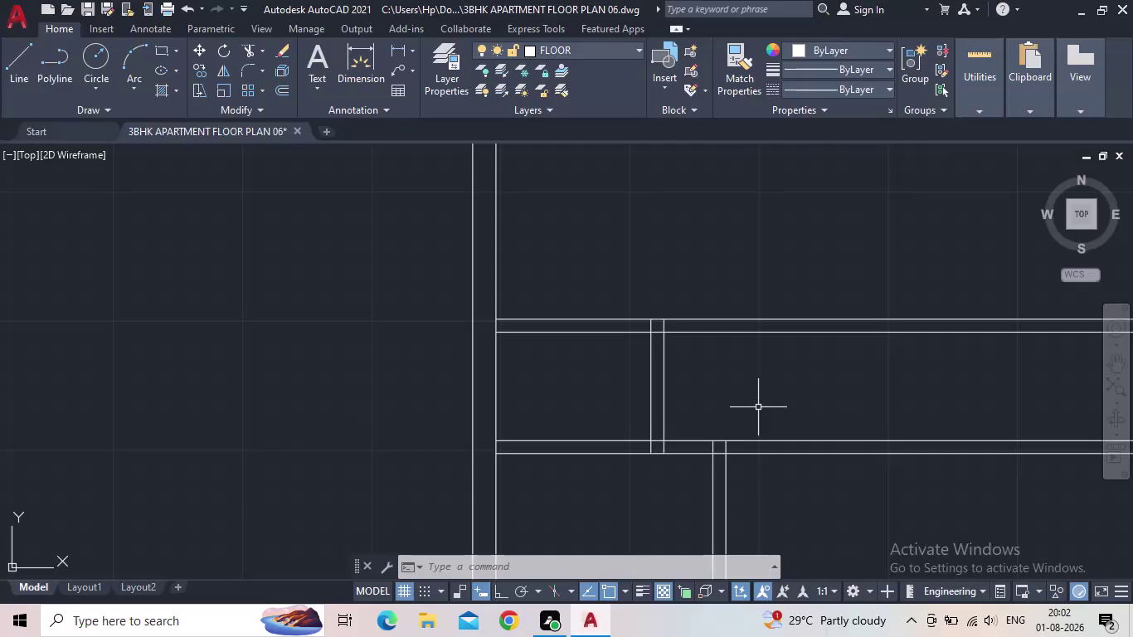
Pan to the left outer wall and start an offset with an 11-foot distance.
scroll(down, 3)
middle_drag(605, 380, 556, 379)
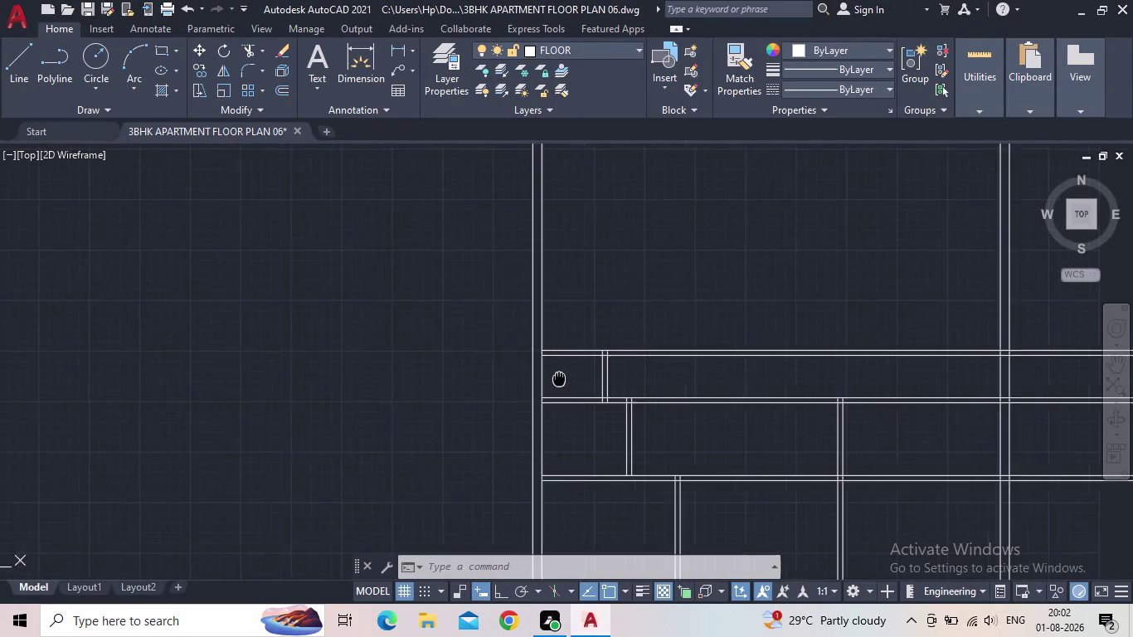
middle_drag(555, 379, 485, 358)
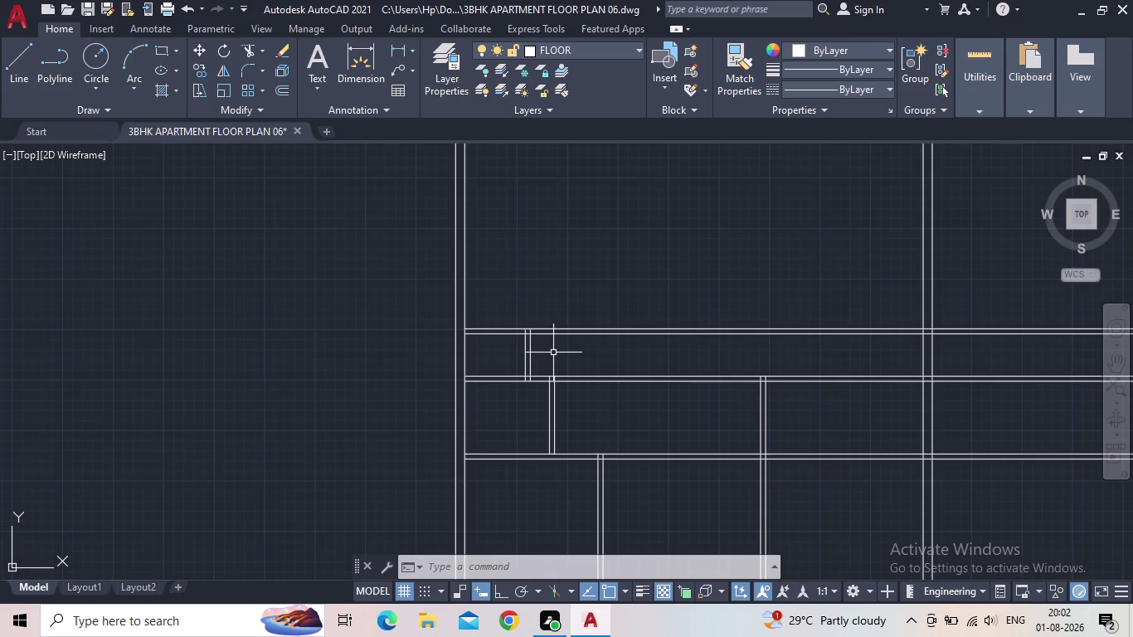
middle_drag(530, 343, 542, 386)
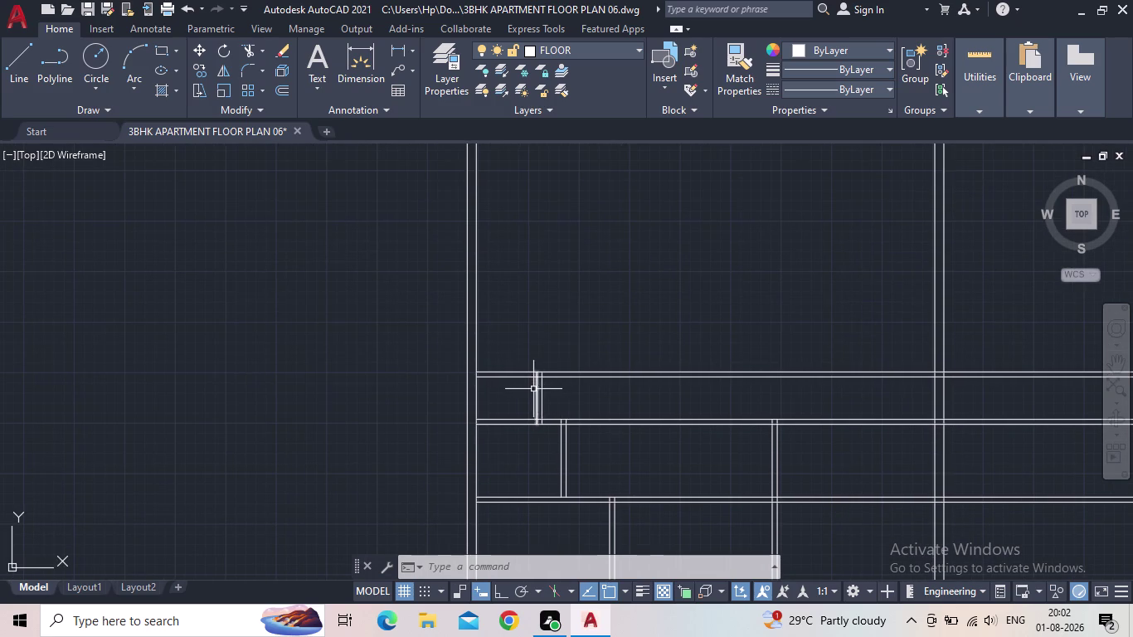
middle_drag(581, 393, 594, 371)
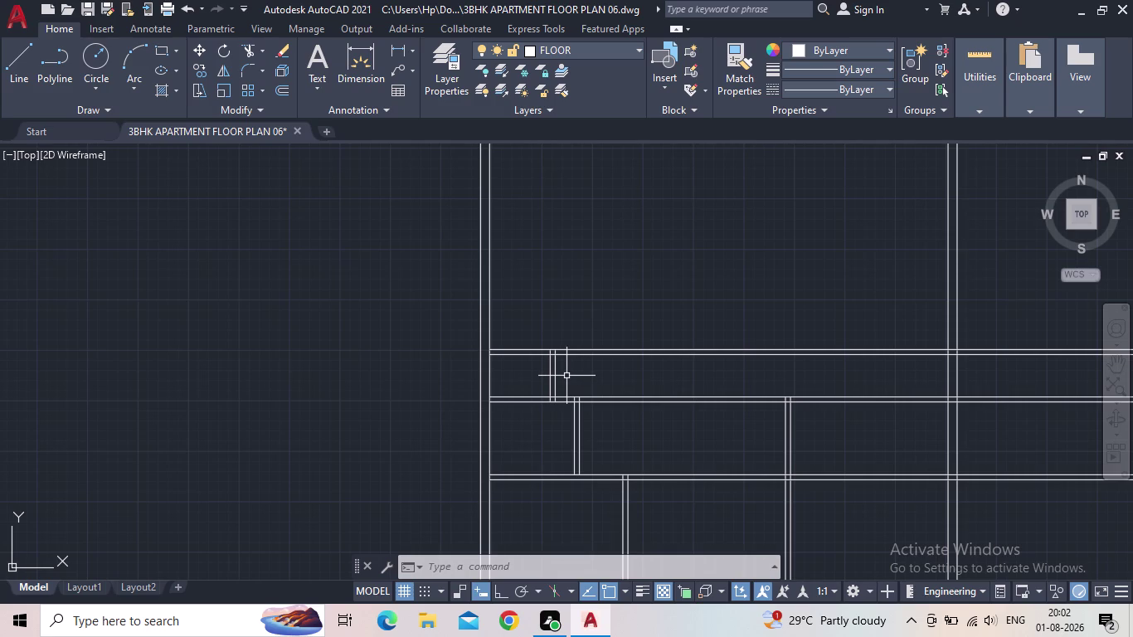
scroll(down, 3)
middle_drag(603, 380, 577, 361)
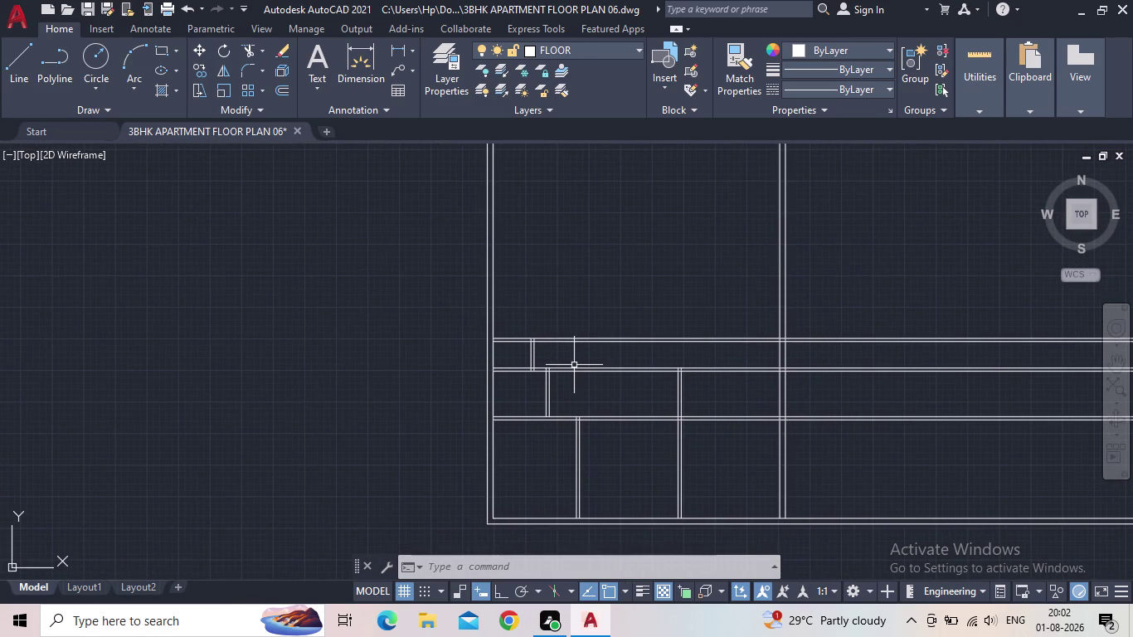
middle_drag(580, 383, 580, 474)
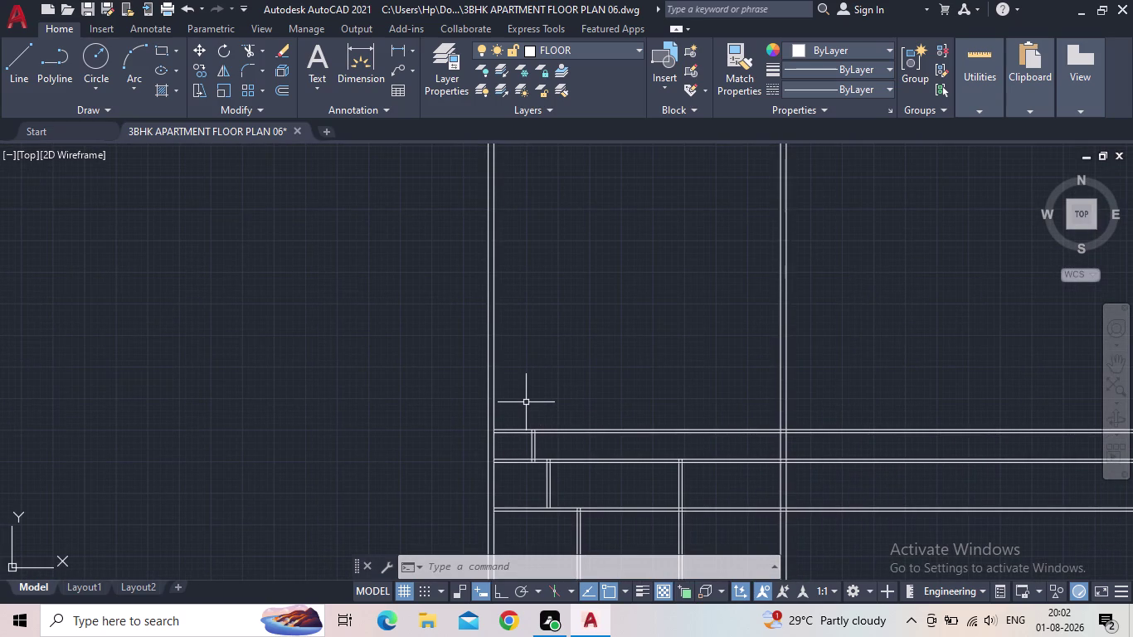
key(o)
key(Return)
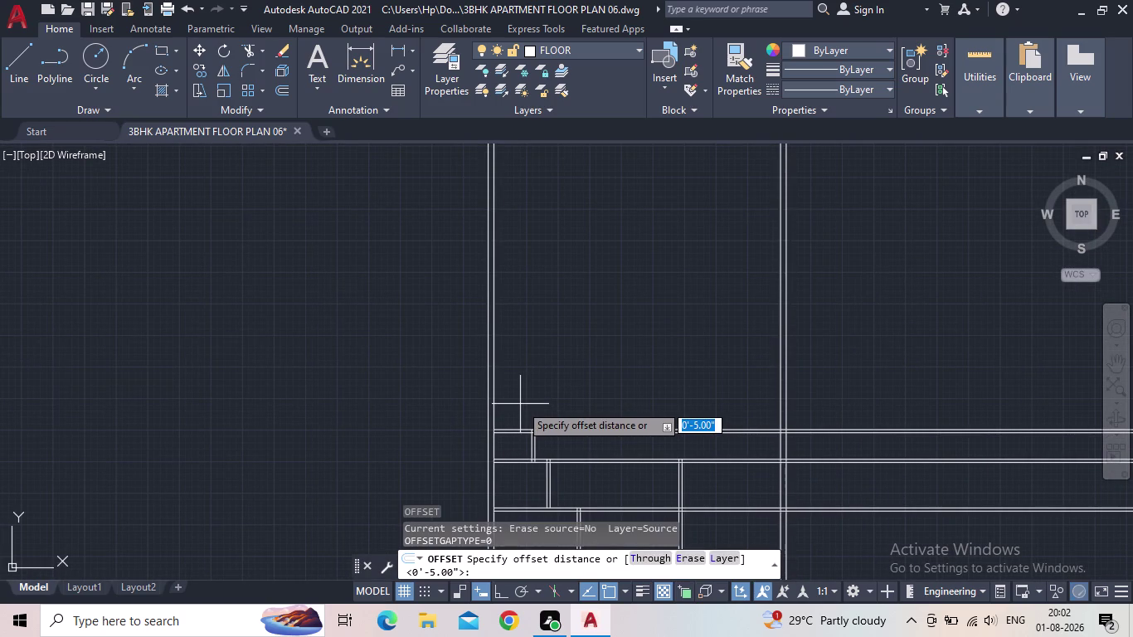
middle_drag(526, 365, 533, 384)
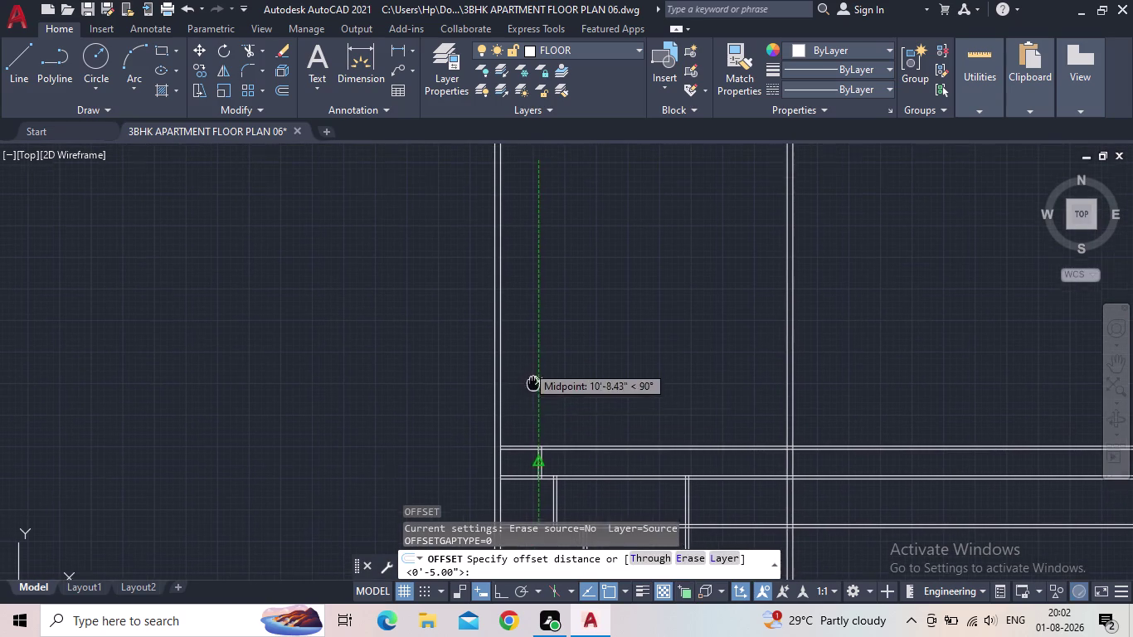
middle_drag(533, 384, 533, 385)
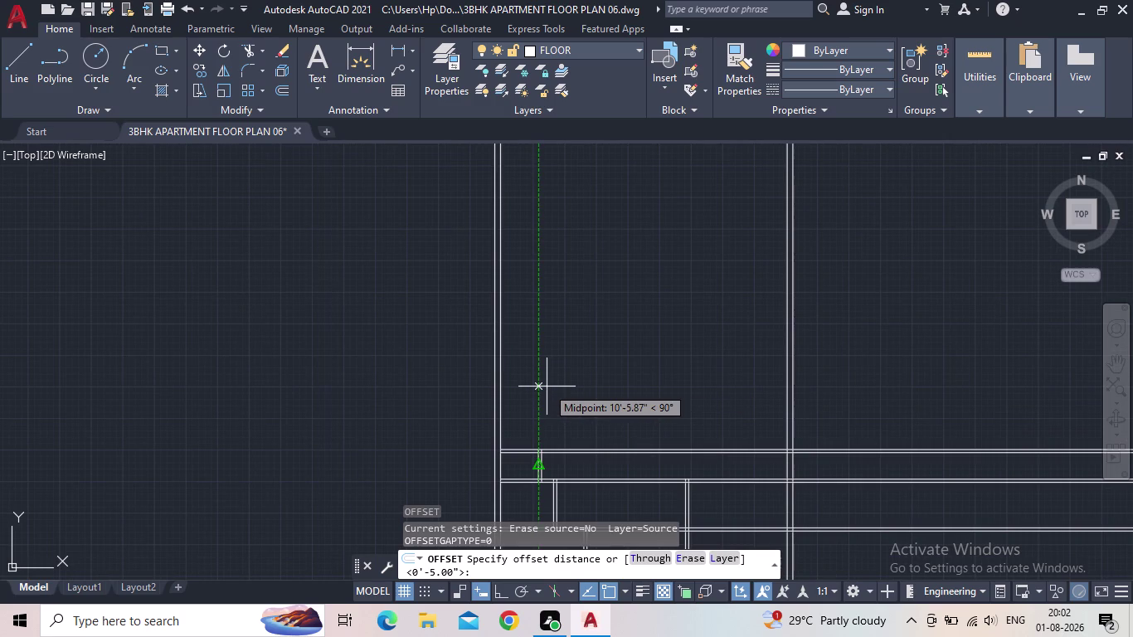
text(11)
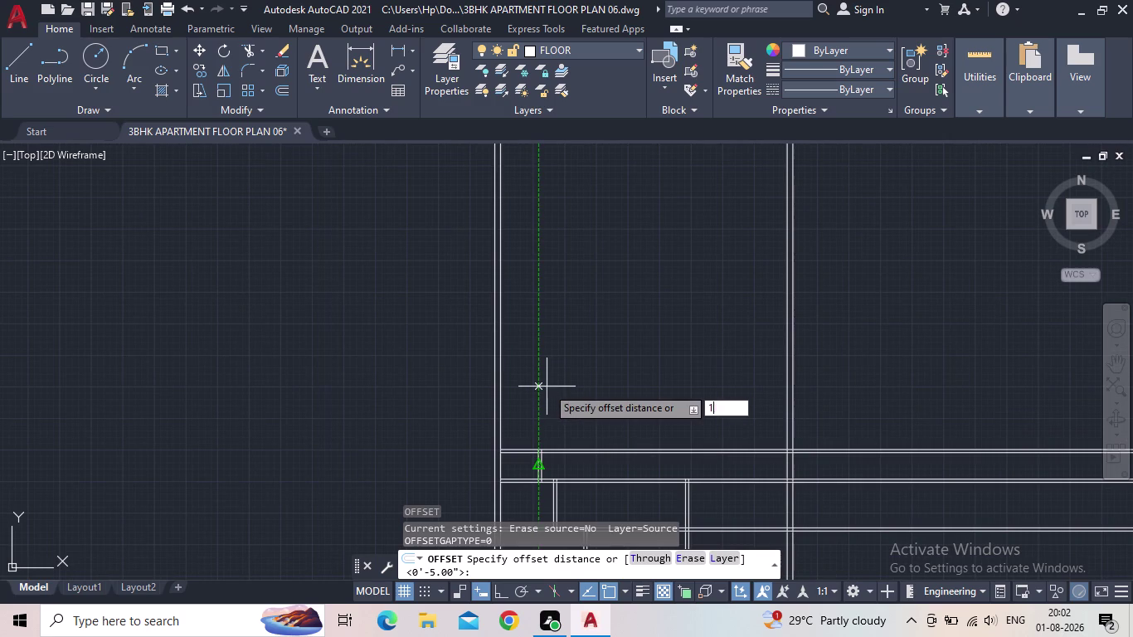
key(apostrophe)
key(Return)
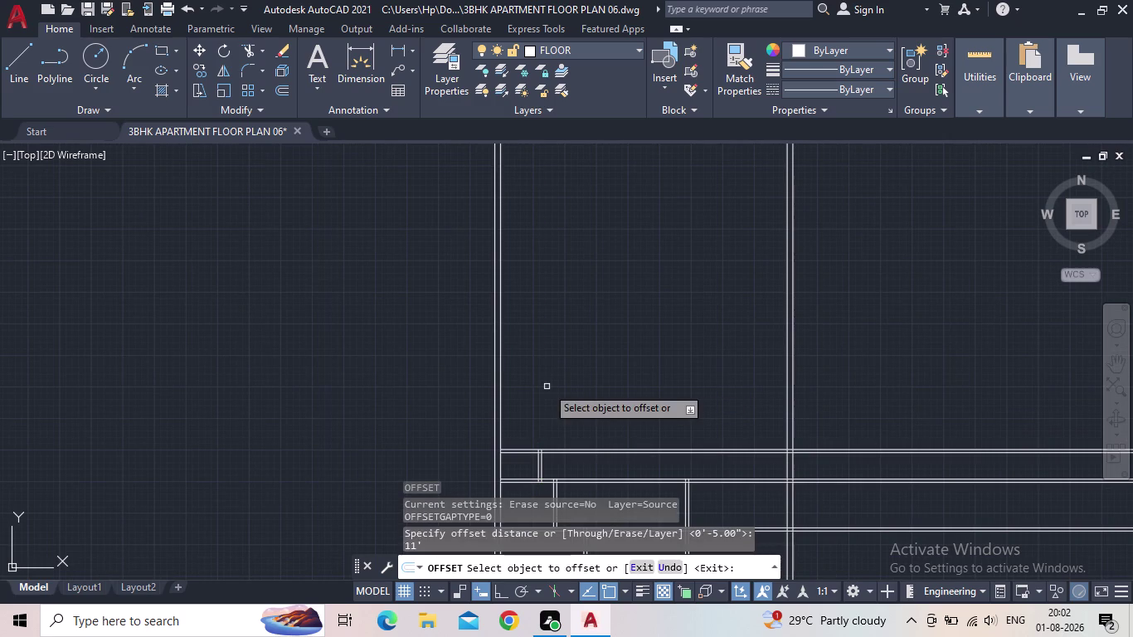
Place an 11-foot offset copy of the left outer wall line on its right side.
scroll(up, 3)
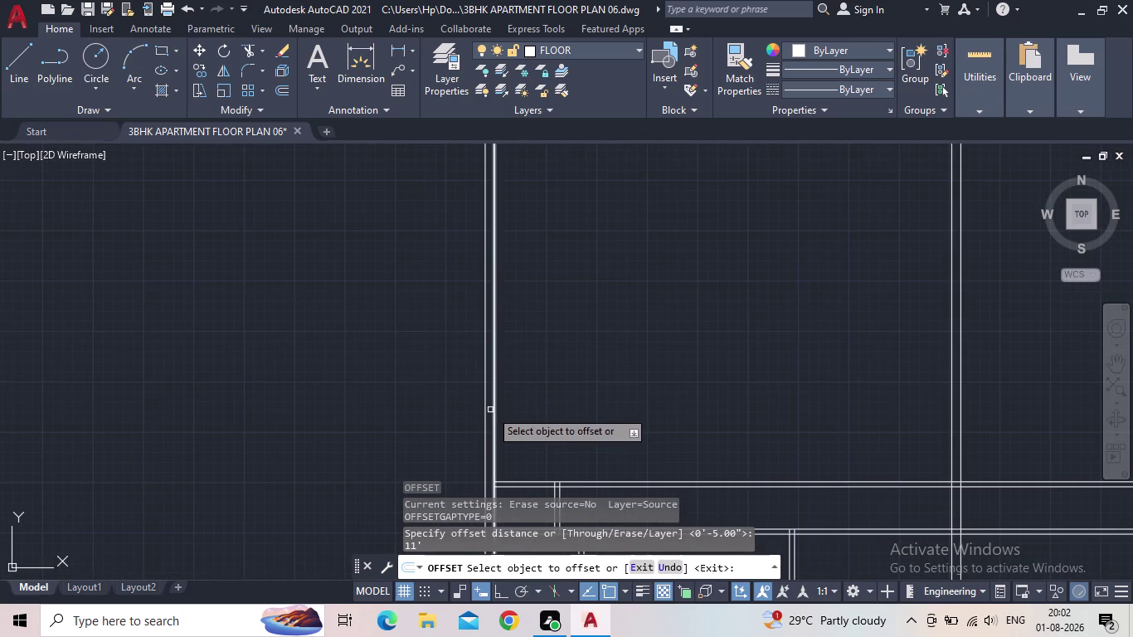
click(495, 410)
middle_drag(746, 328, 754, 276)
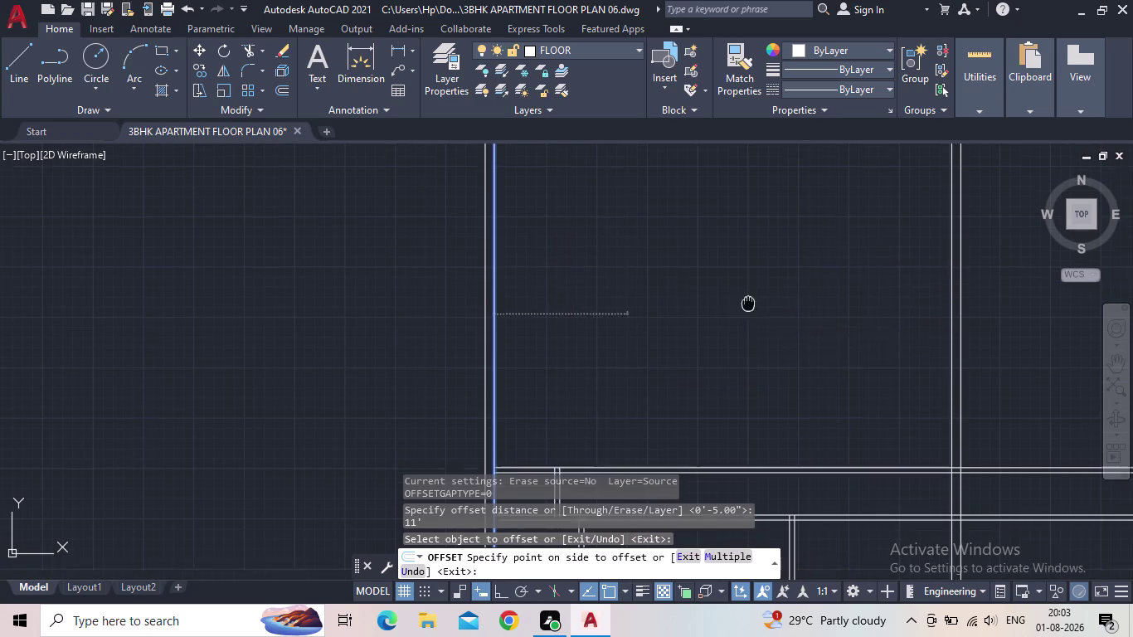
middle_drag(754, 276, 766, 214)
click(721, 277)
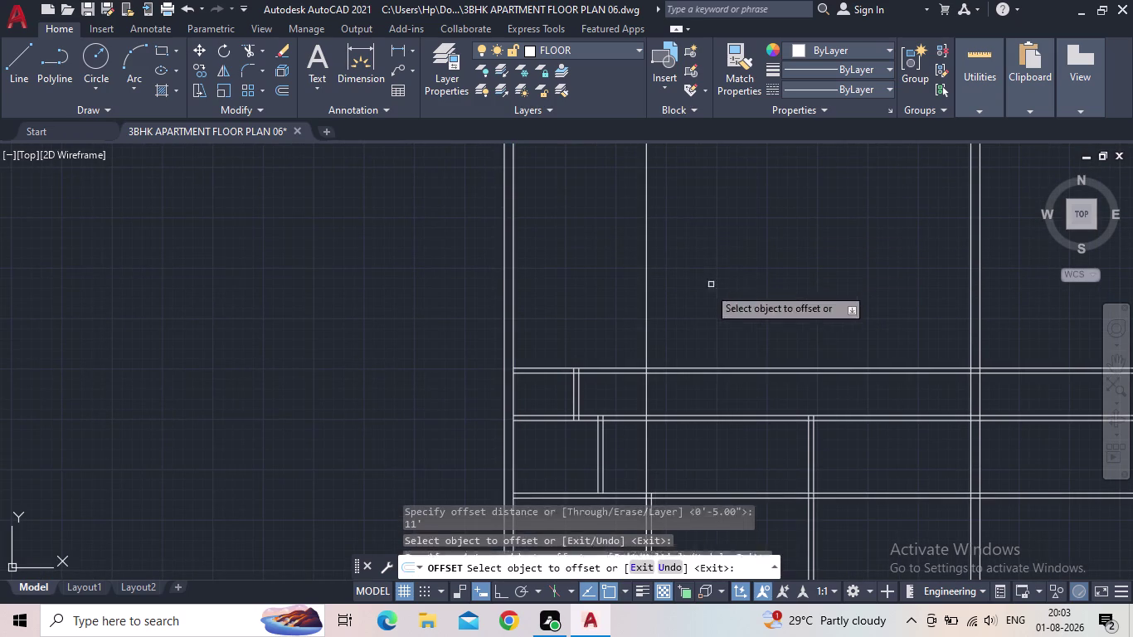
key(Escape)
middle_drag(633, 433, 639, 358)
scroll(up, 3)
key(e)
key(x)
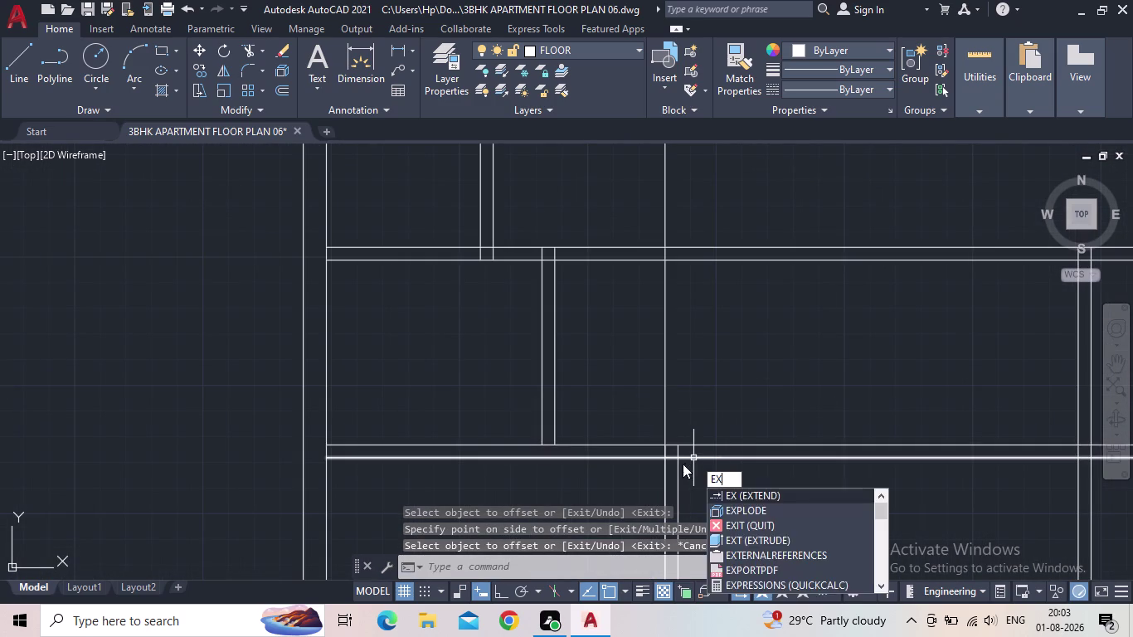
Extend the new partition line up to the wall above it.
key(Return)
click(680, 465)
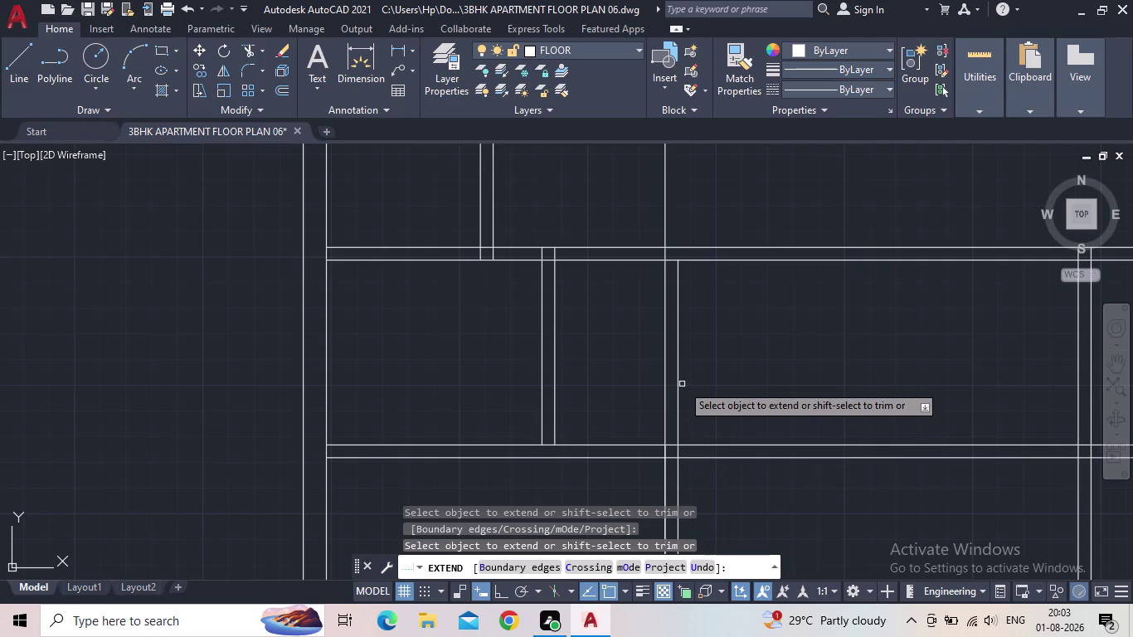
click(678, 379)
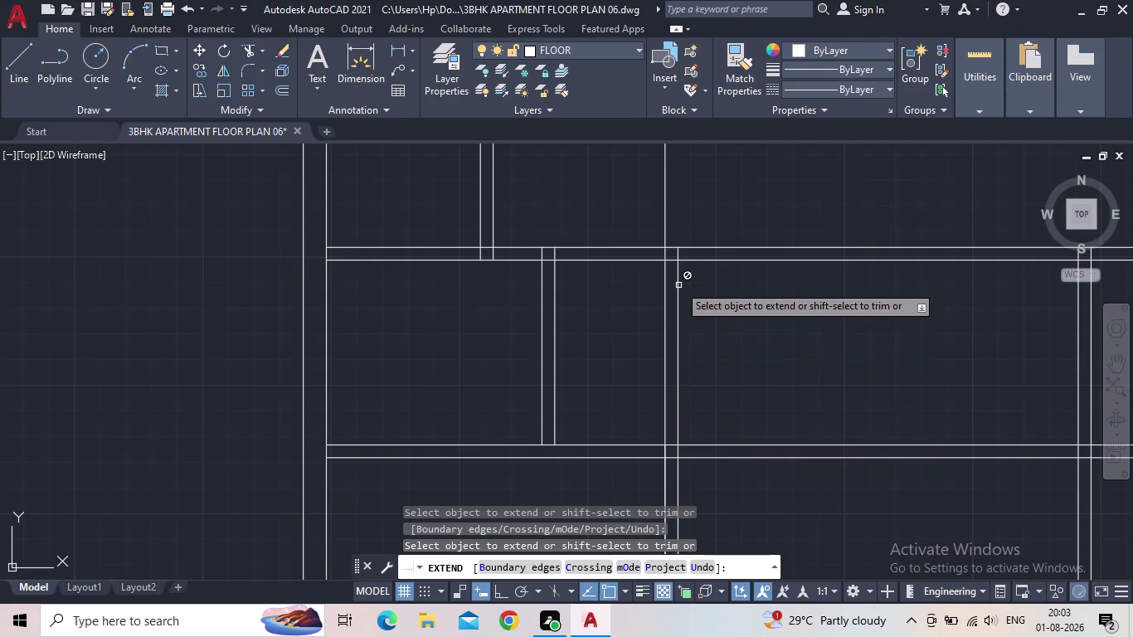
key(Escape)
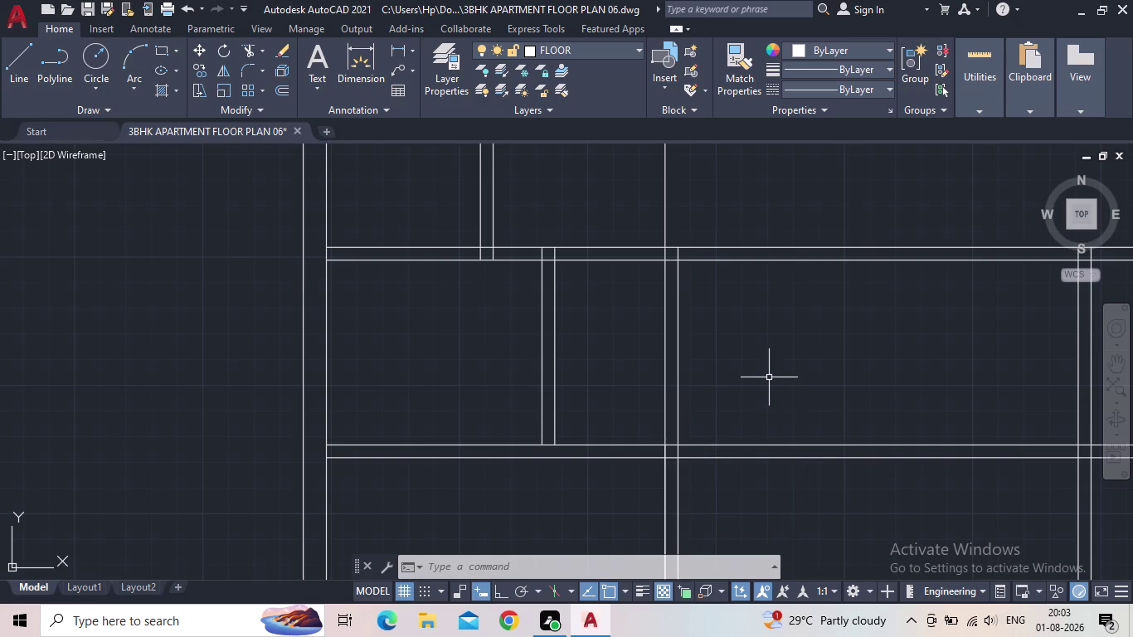
Rerun EX and fence-select the lower wall lines to extend them.
middle_drag(770, 386, 725, 507)
key(Escape)
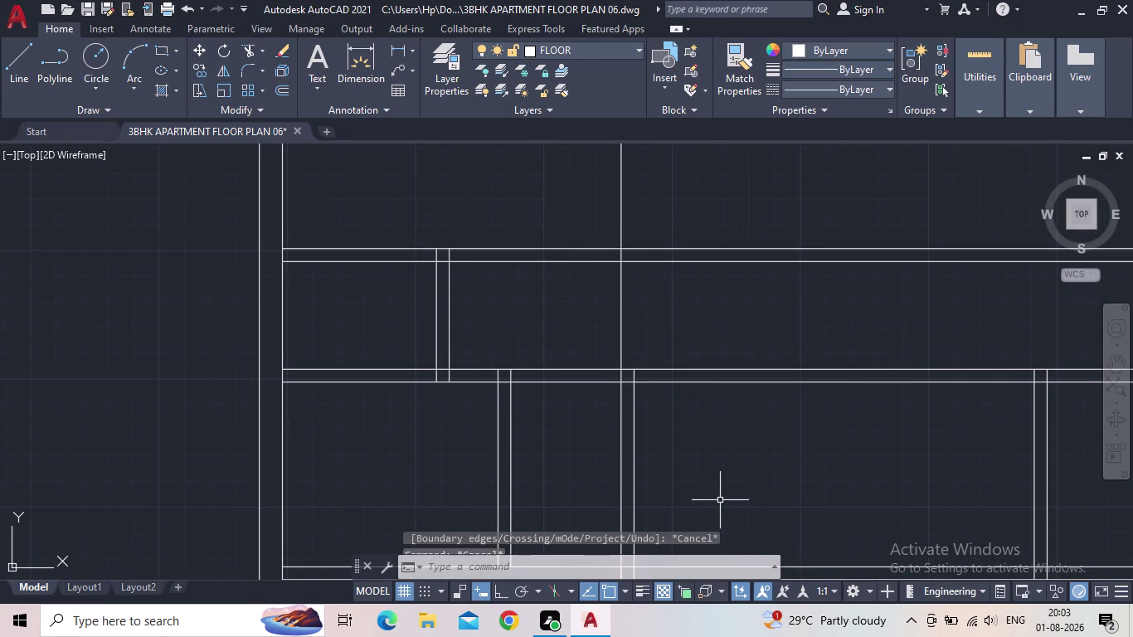
text(EX)
key(Return)
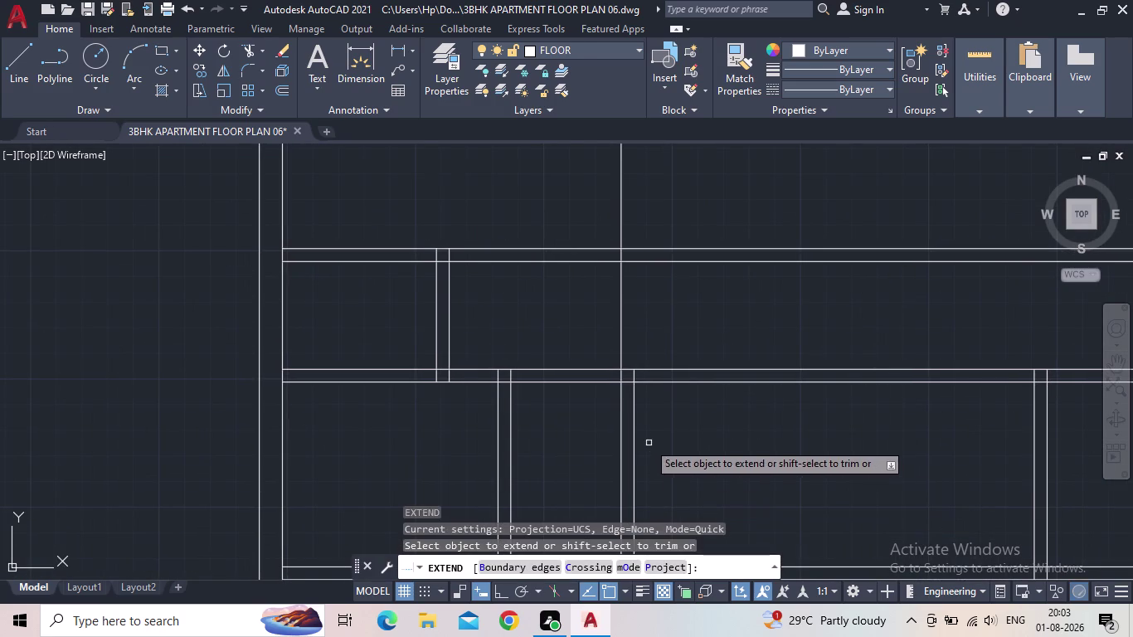
click(638, 403)
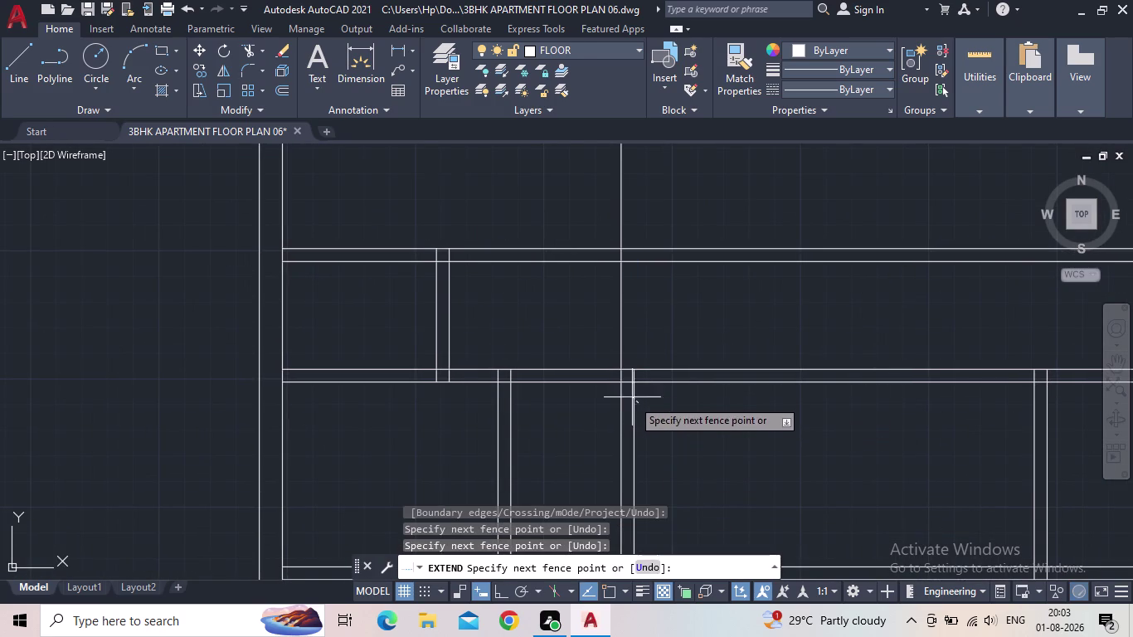
click(632, 405)
click(635, 329)
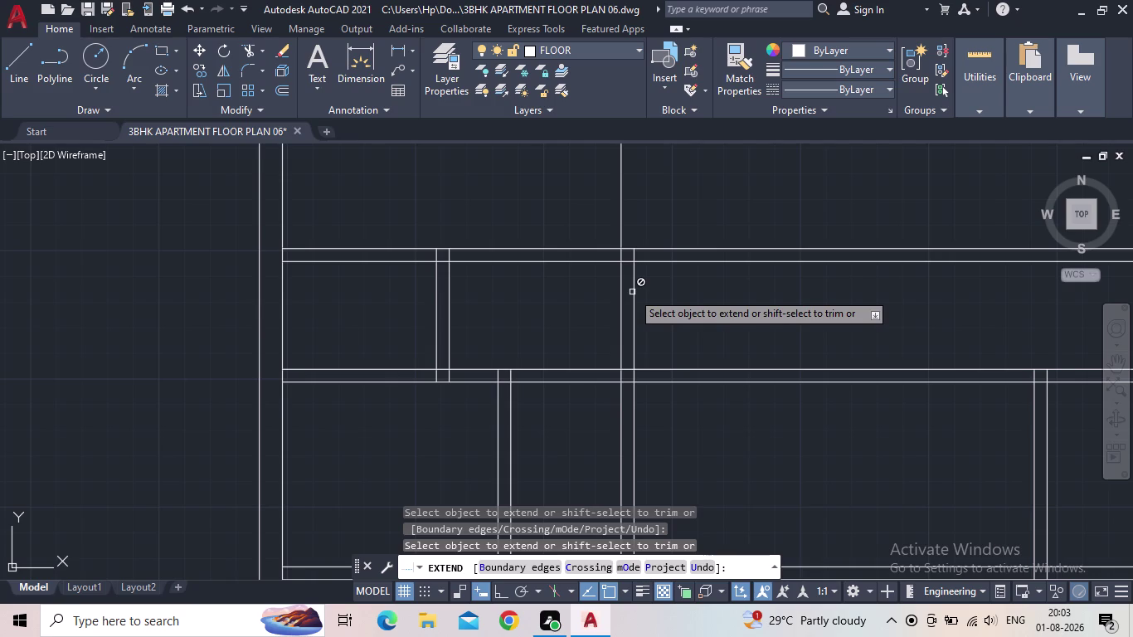
scroll(down, 3)
middle_drag(683, 312, 675, 333)
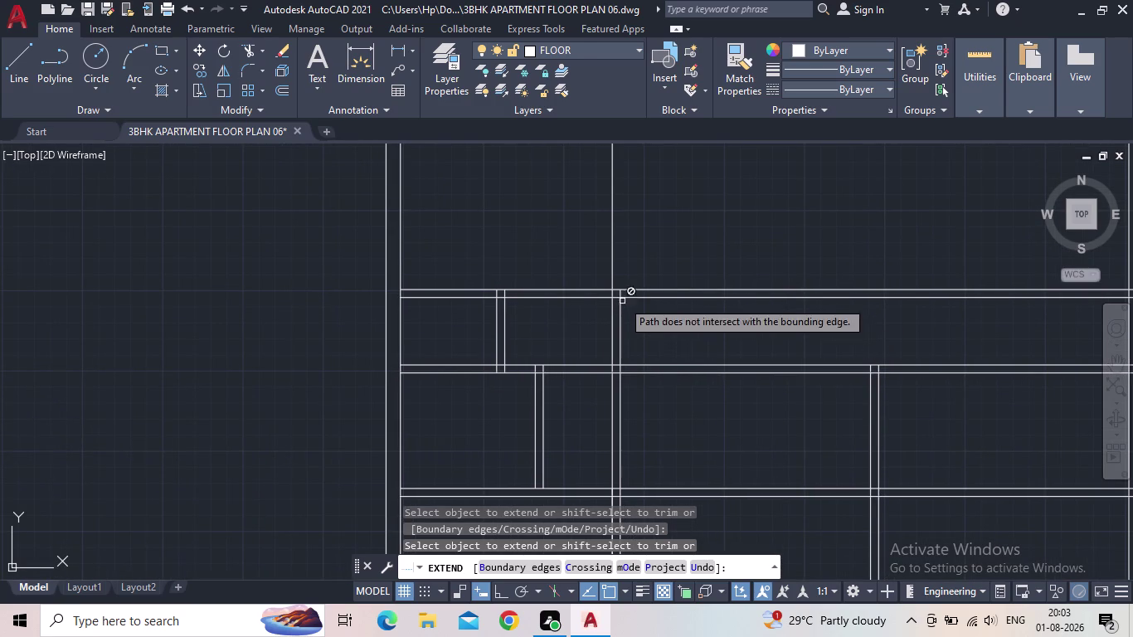
scroll(up, 3)
scroll(up, 3)
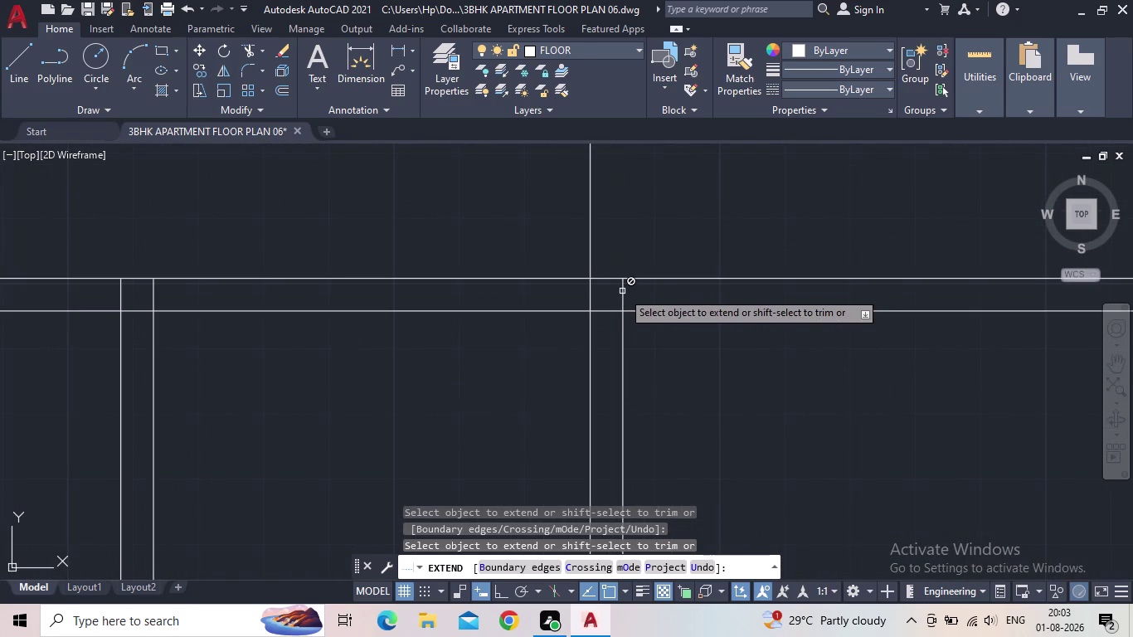
key(Escape)
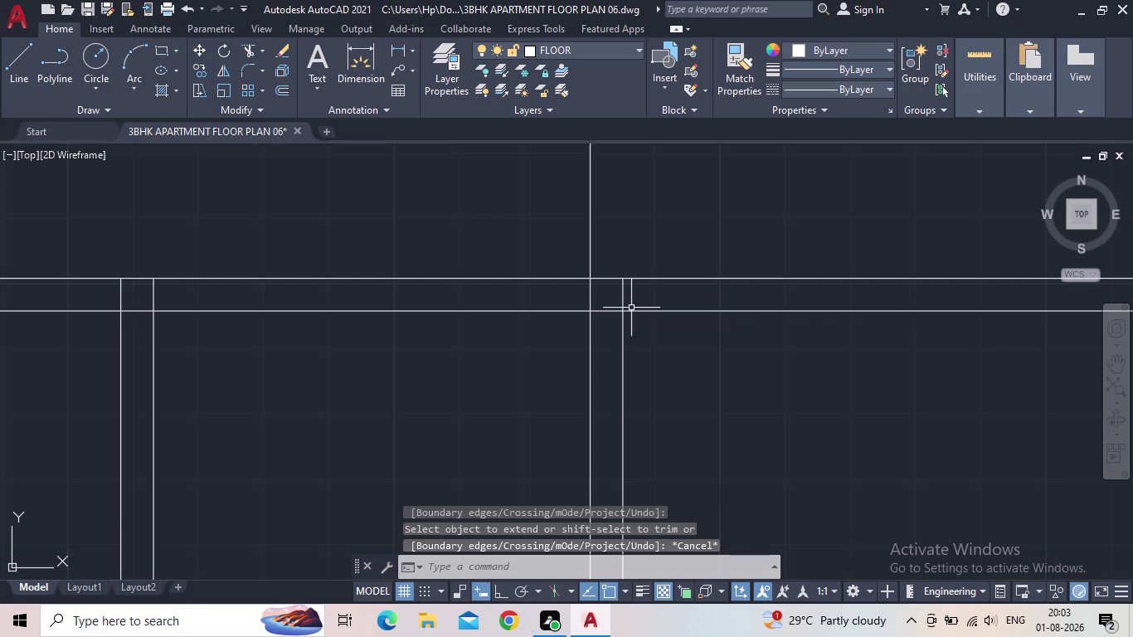
Try one more fence extend on the upper wall lines, then cancel it.
key(space)
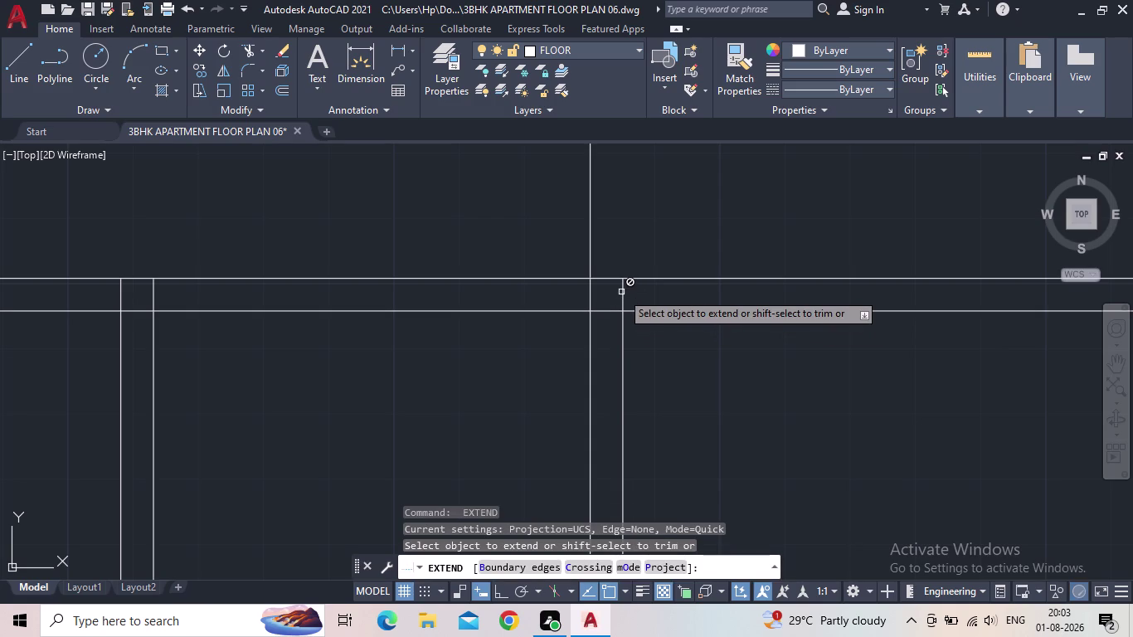
click(622, 292)
click(626, 289)
key(Escape)
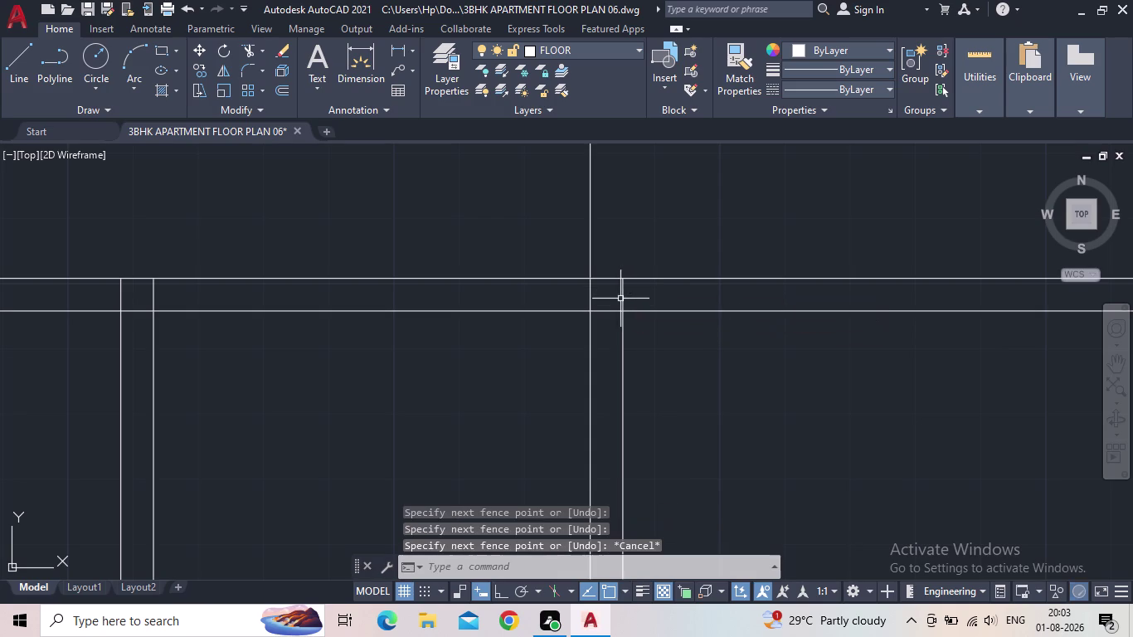
key(l)
key(Return)
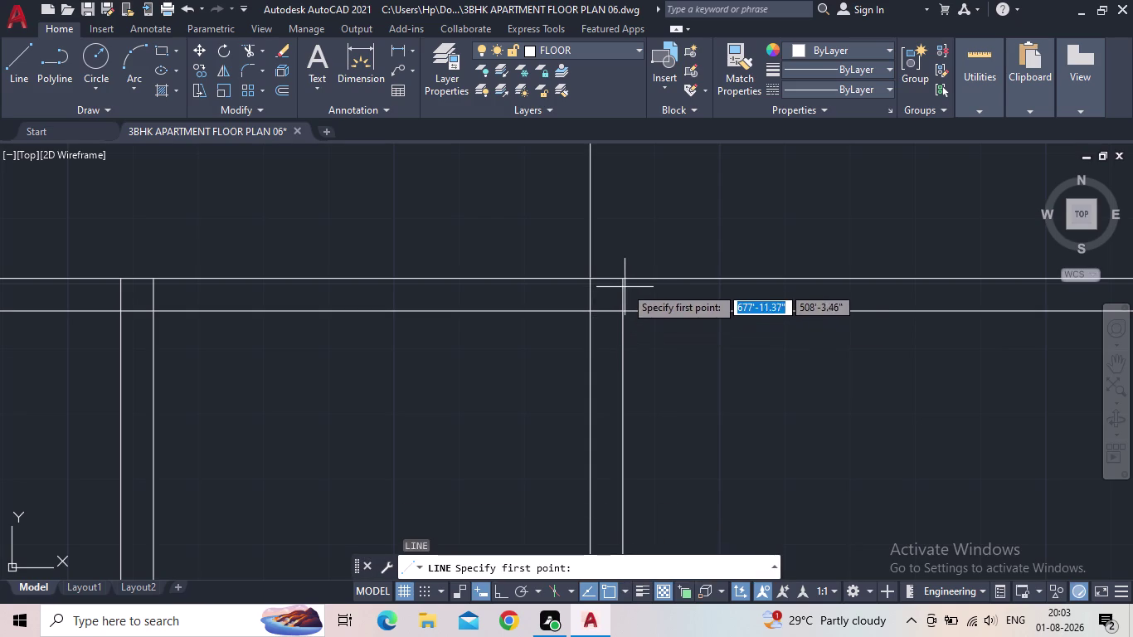
Begin a trial line with Ortho turned on, then cancel it.
click(626, 281)
middle_drag(617, 198, 619, 435)
scroll(down, 3)
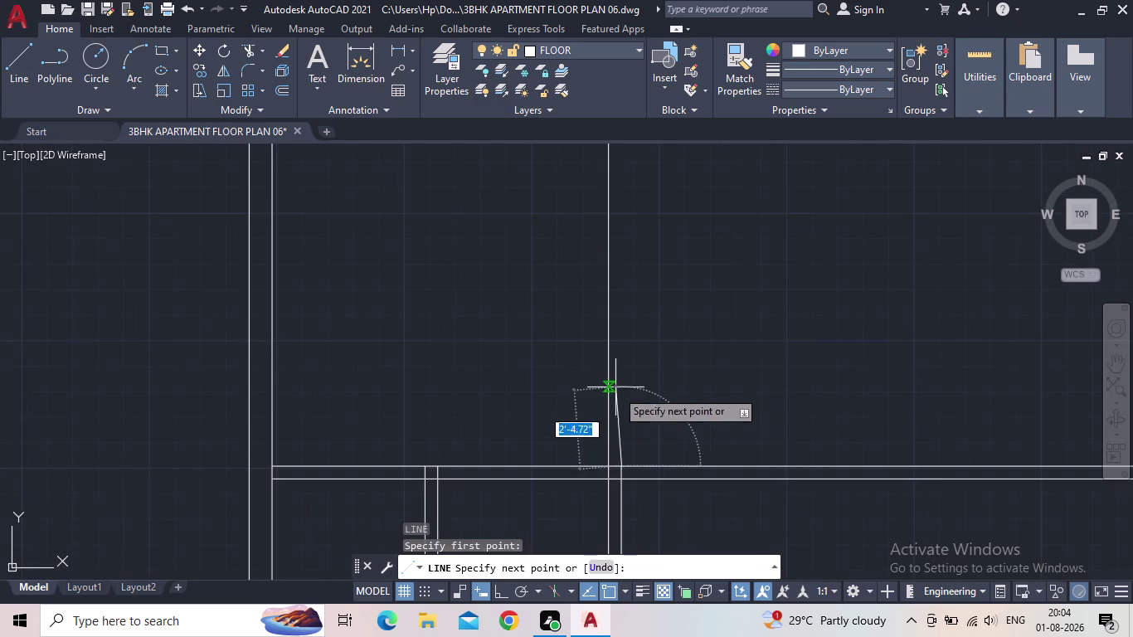
middle_drag(606, 206, 650, 348)
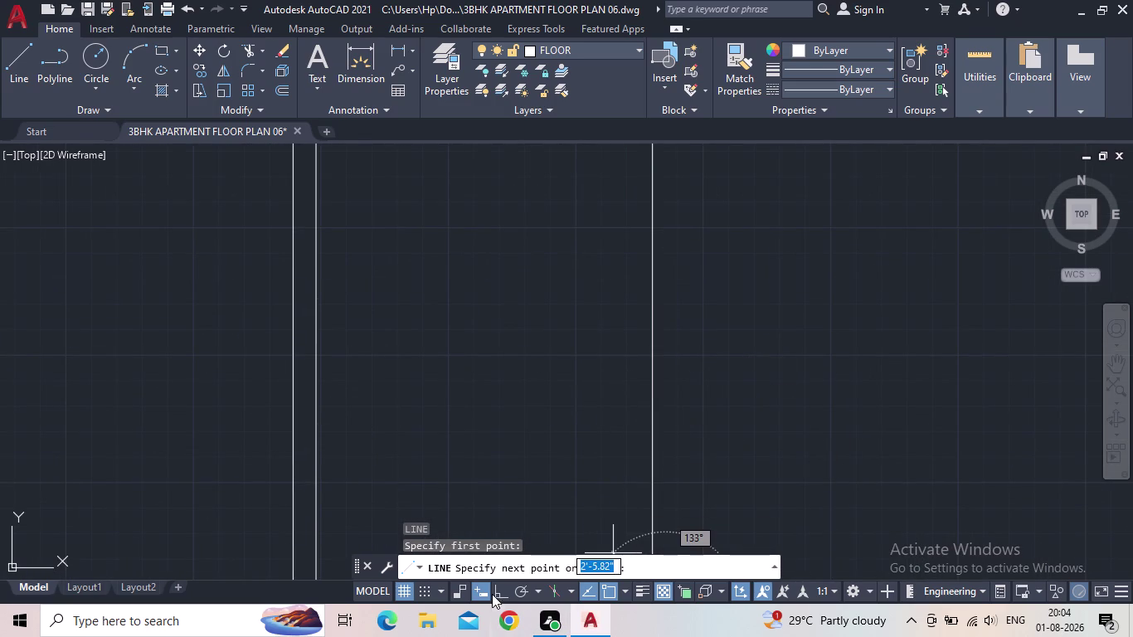
click(498, 585)
middle_drag(695, 285, 678, 363)
scroll(down, 3)
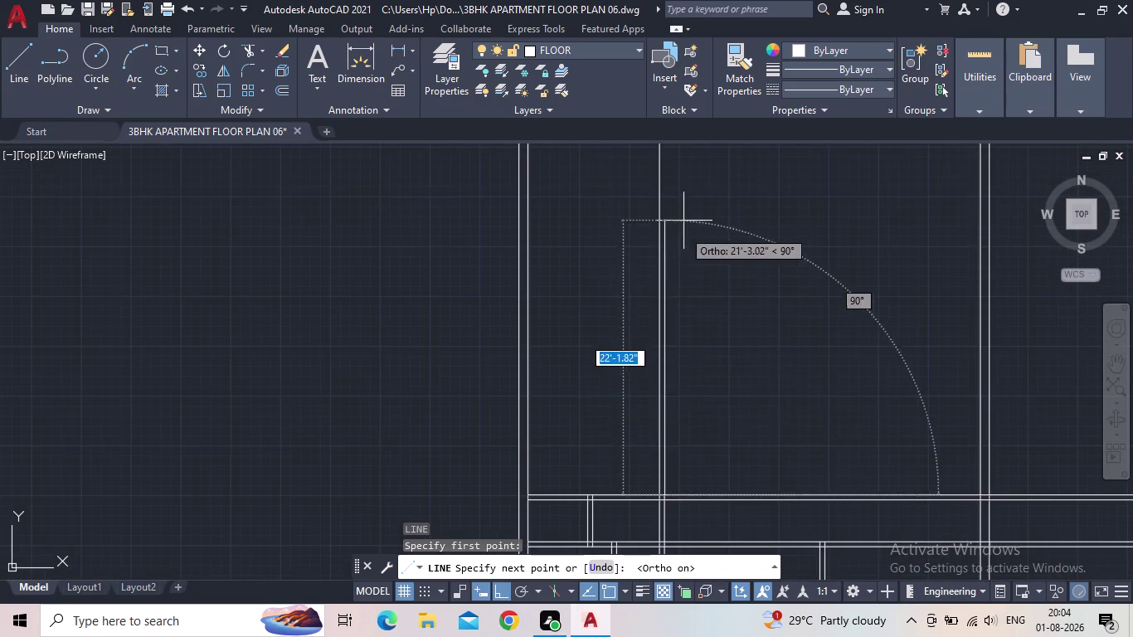
middle_drag(684, 211, 677, 258)
click(668, 184)
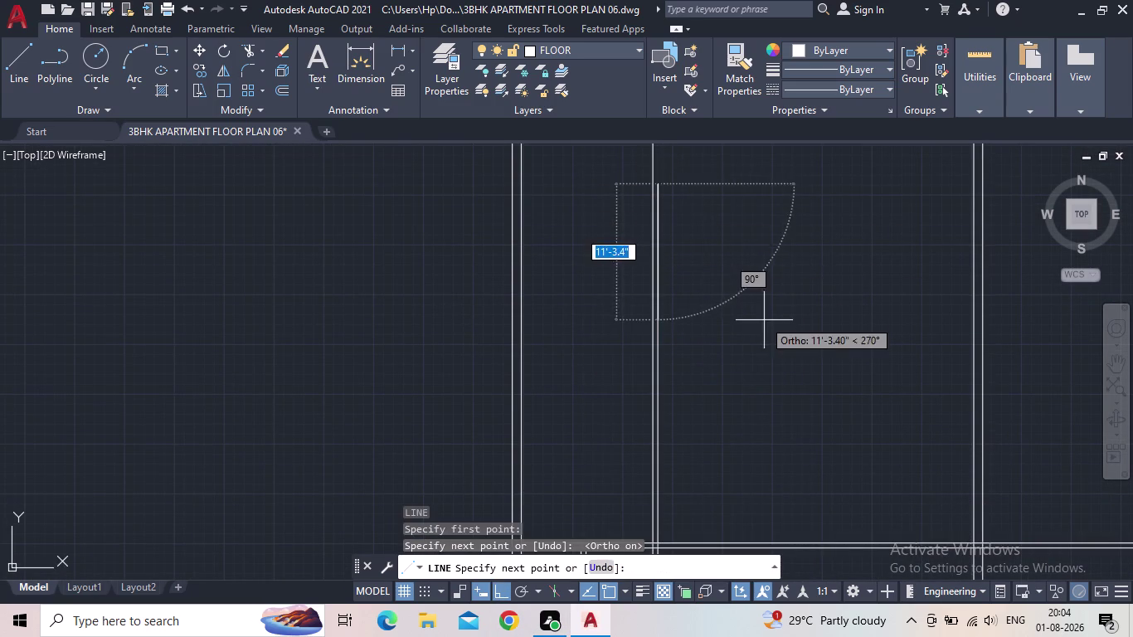
key(Escape)
Bring the lower room partitions into view and start a new offset.
middle_drag(703, 347, 766, 227)
scroll(down, 3)
scroll(up, 3)
scroll(up, 3)
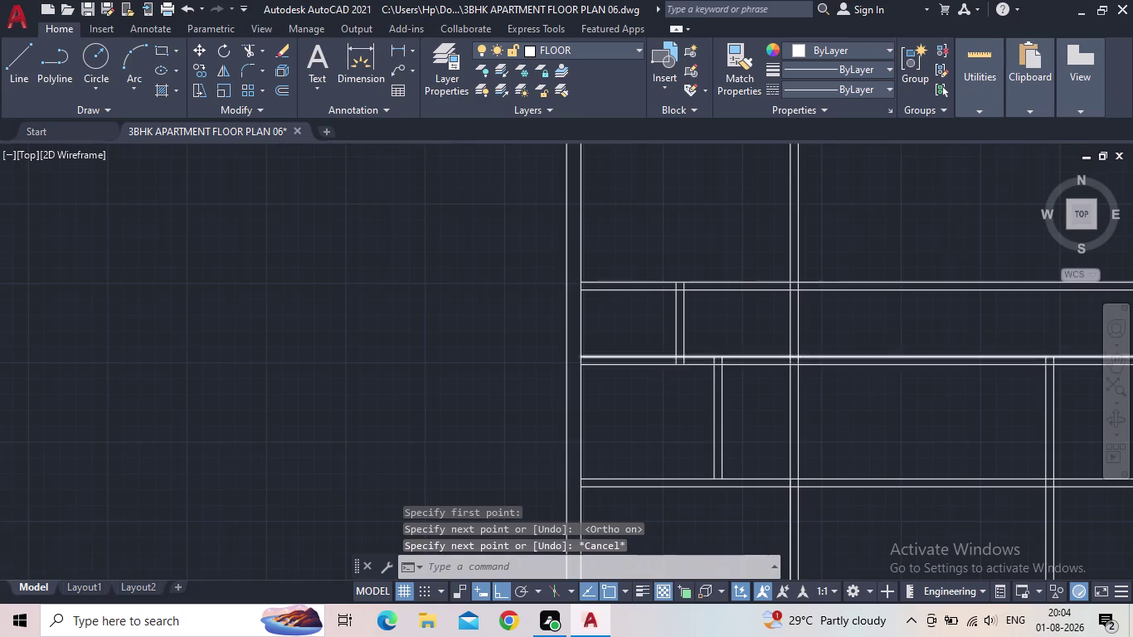
scroll(up, 3)
middle_drag(727, 329, 638, 393)
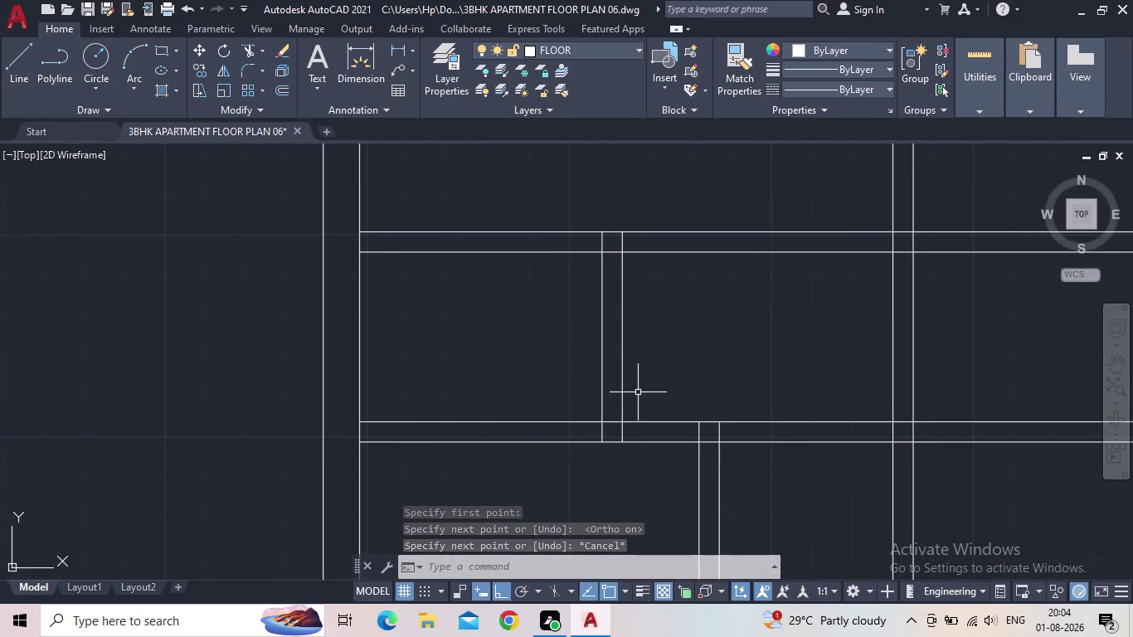
scroll(down, 3)
middle_drag(687, 369, 688, 439)
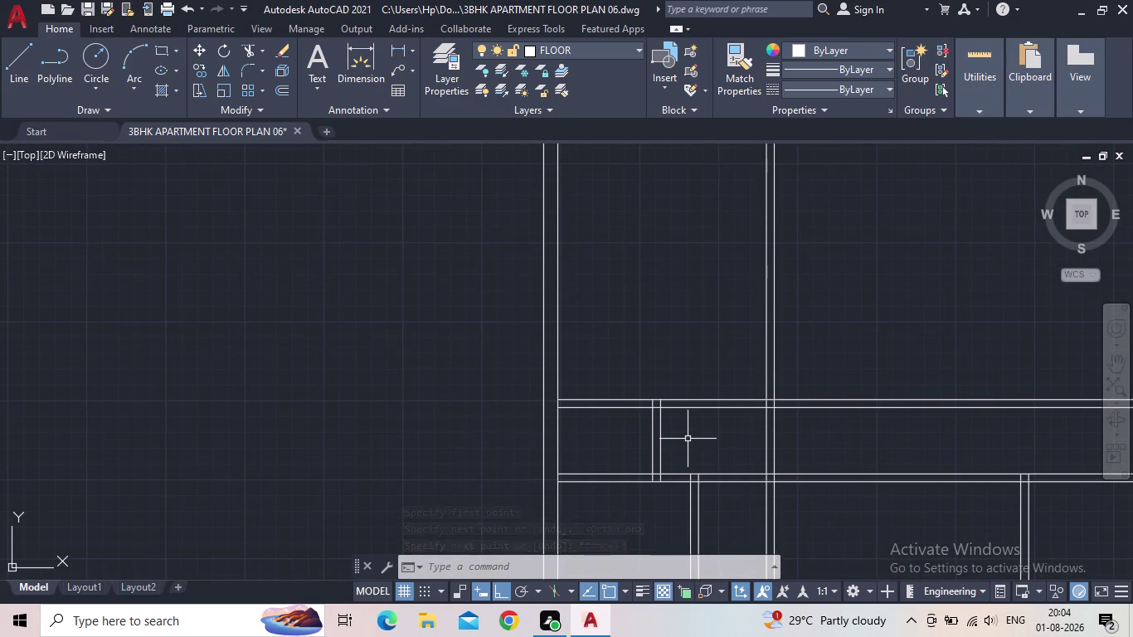
middle_click(699, 377)
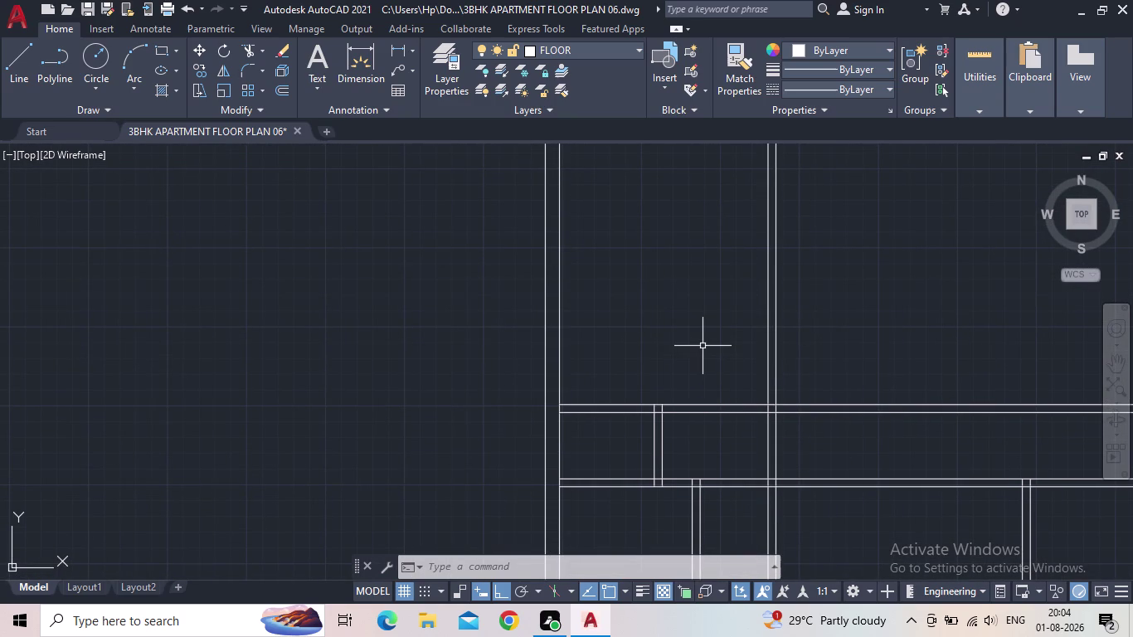
middle_drag(705, 359, 709, 368)
key(Escape)
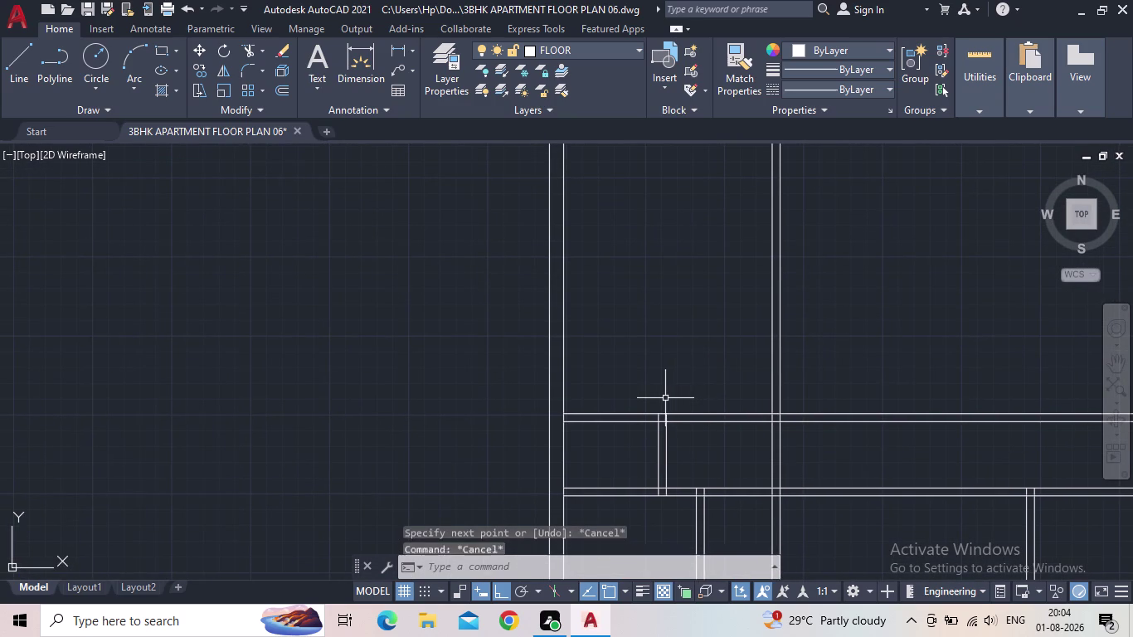
key(o)
key(Return)
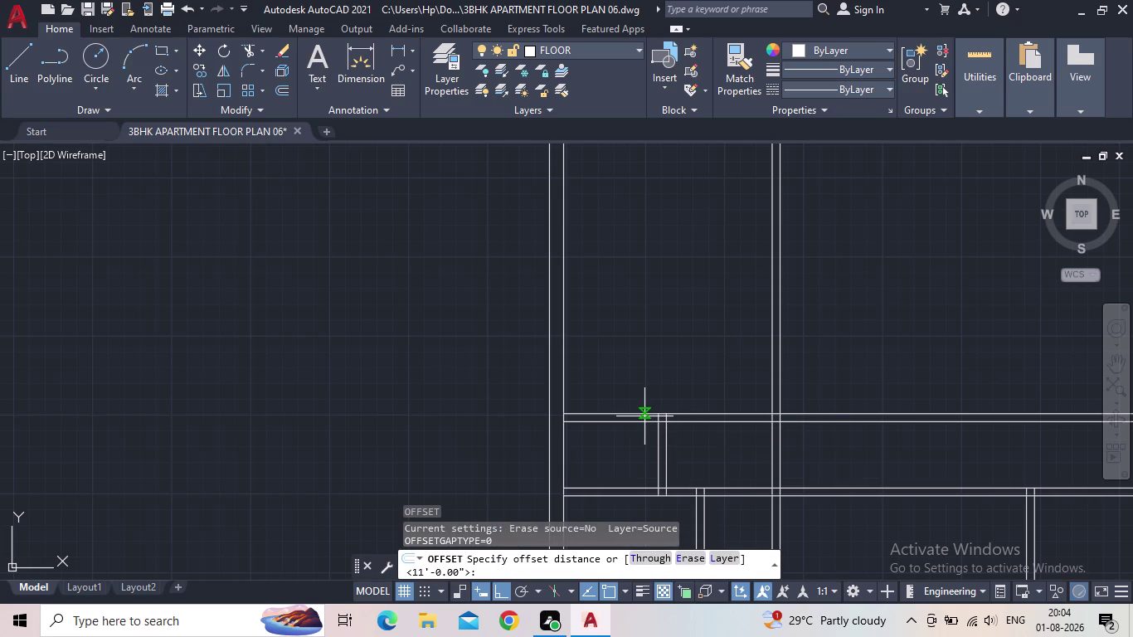
Try entering an 11'3" offset distance, which AutoCAD rejects as invalid.
text(11')
double_click(645, 416)
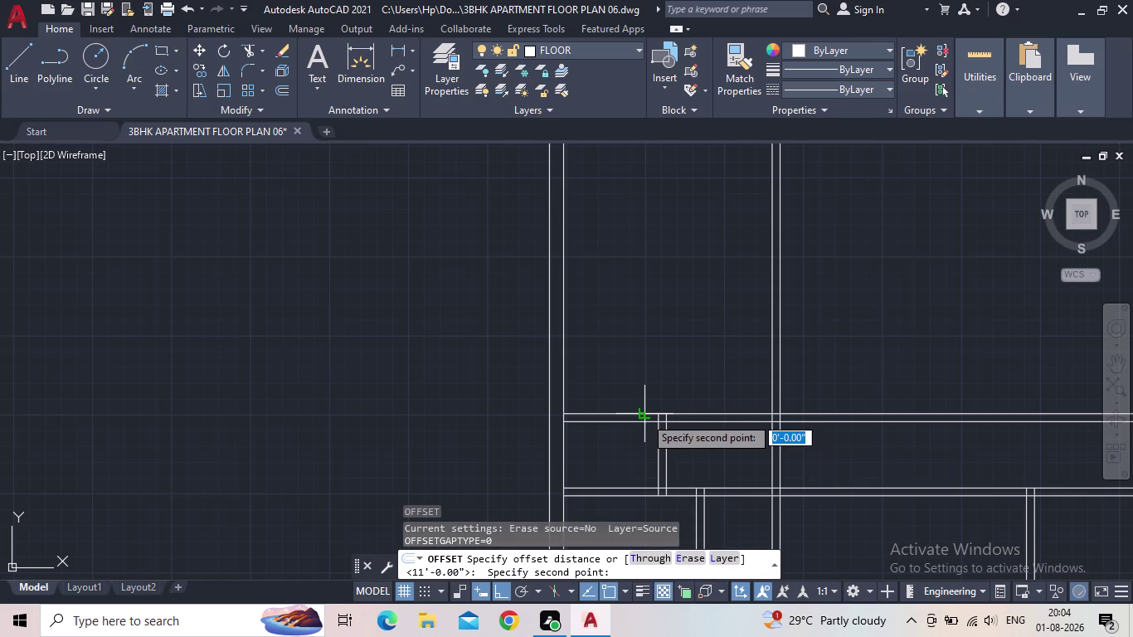
key(3)
key(shift+quotedbl)
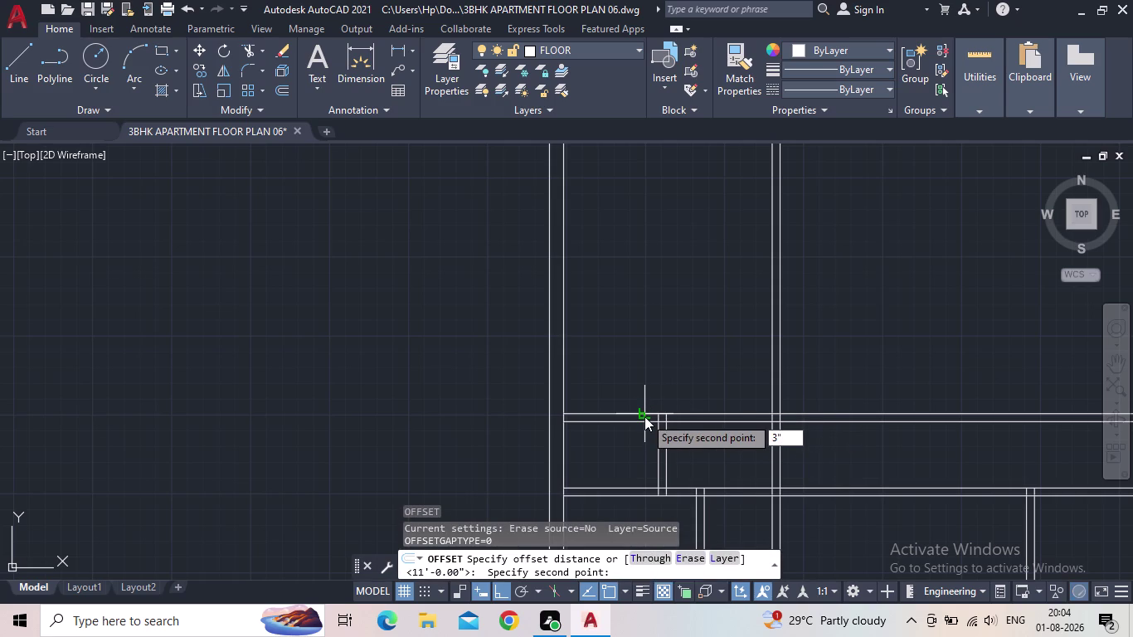
key(BackSpace)
key(BackSpace)
key(BackSpace)
text(11)
text(')
text(3")
key(Return)
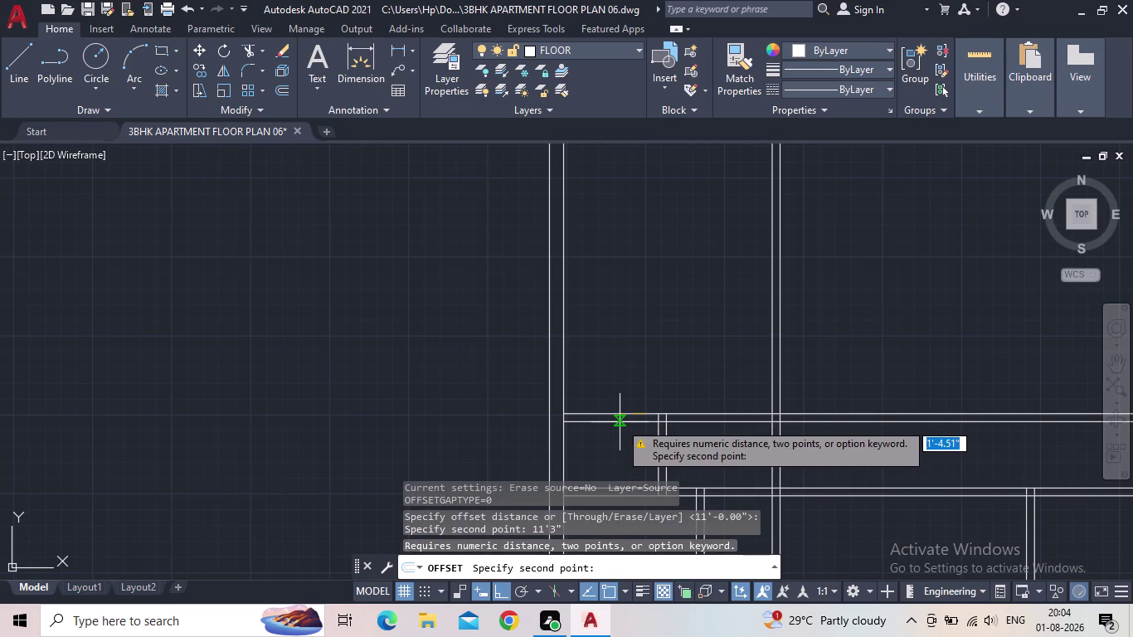
Restart OFFSET and enter the 11'3" distance correctly.
key(Escape)
key(Escape)
key(o)
key(Return)
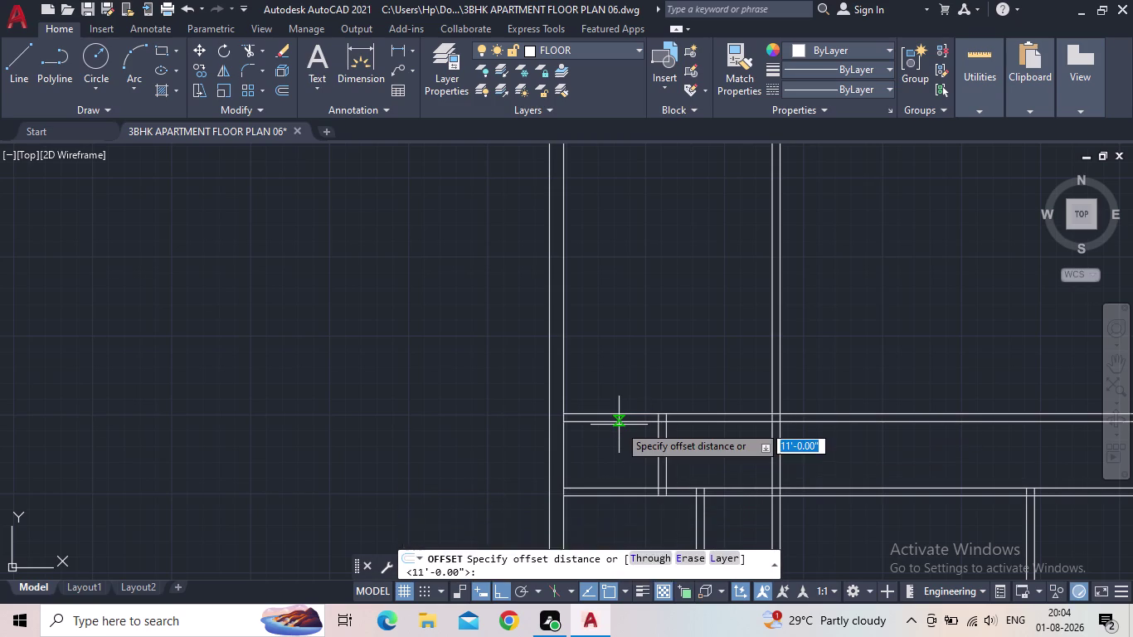
text(11")
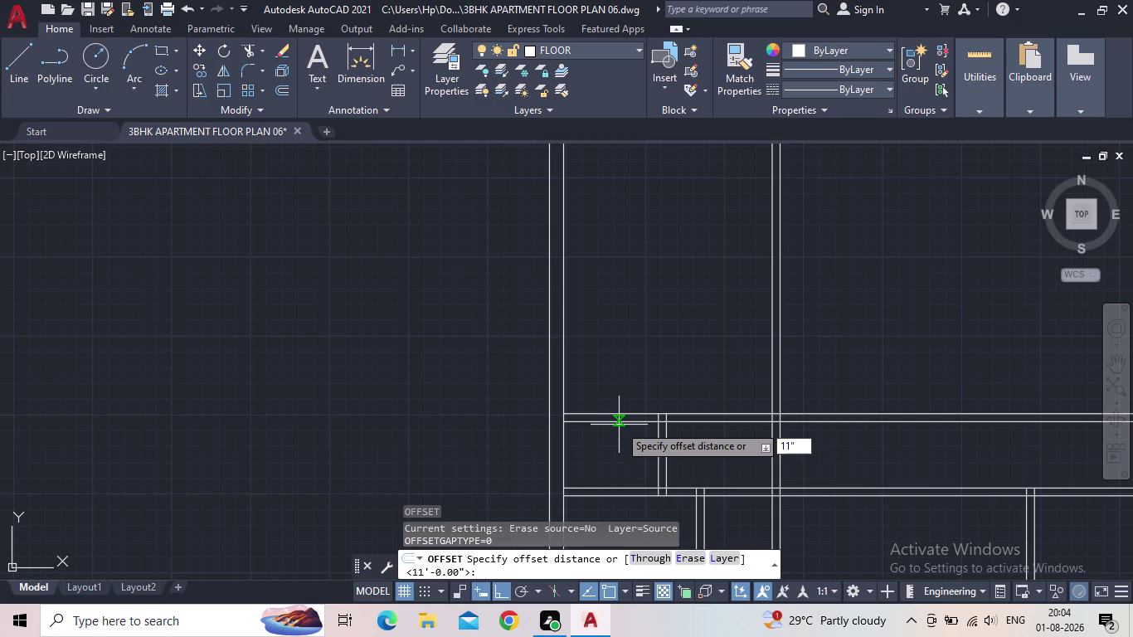
key(BackSpace)
text('3)
text(")
key(Return)
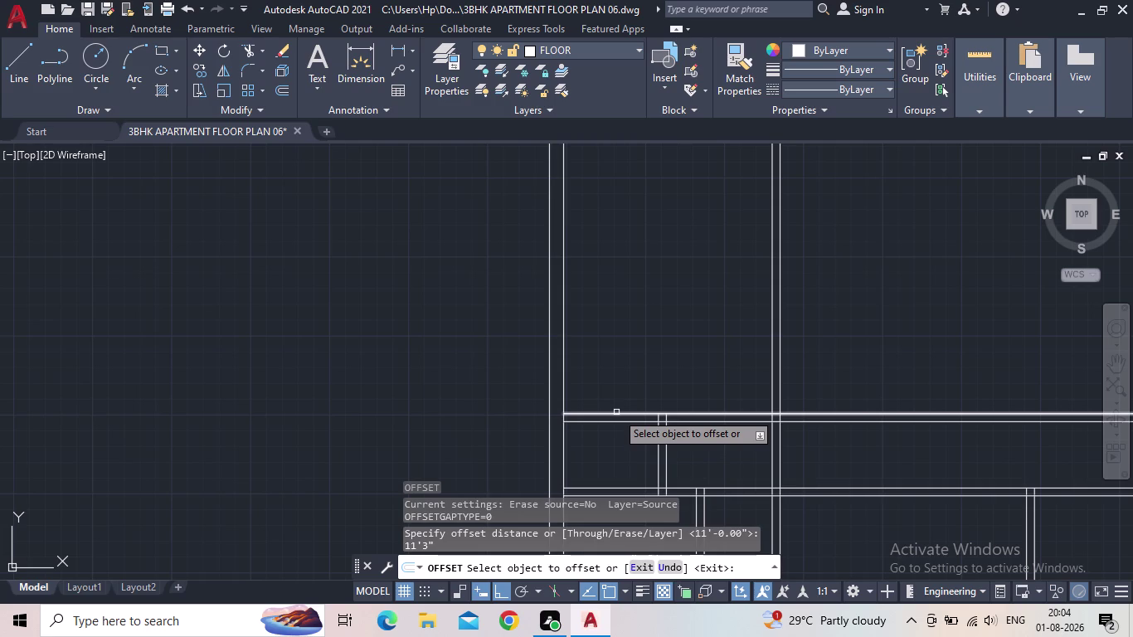
Select the horizontal wall line and place its 11'3" copy above it.
middle_click(655, 369)
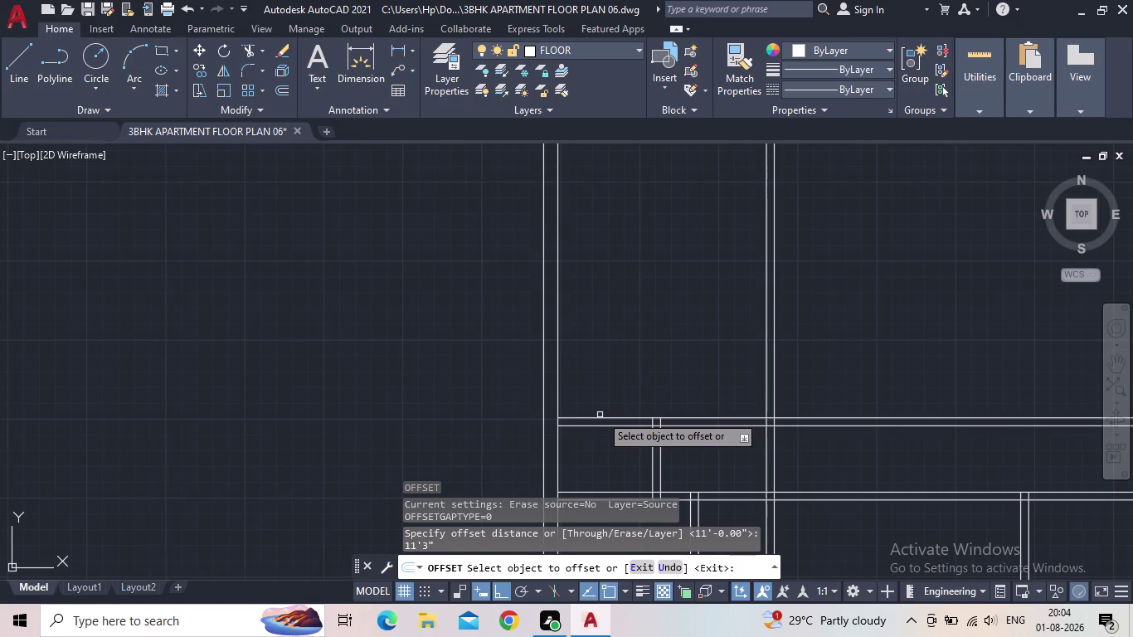
click(602, 418)
click(599, 237)
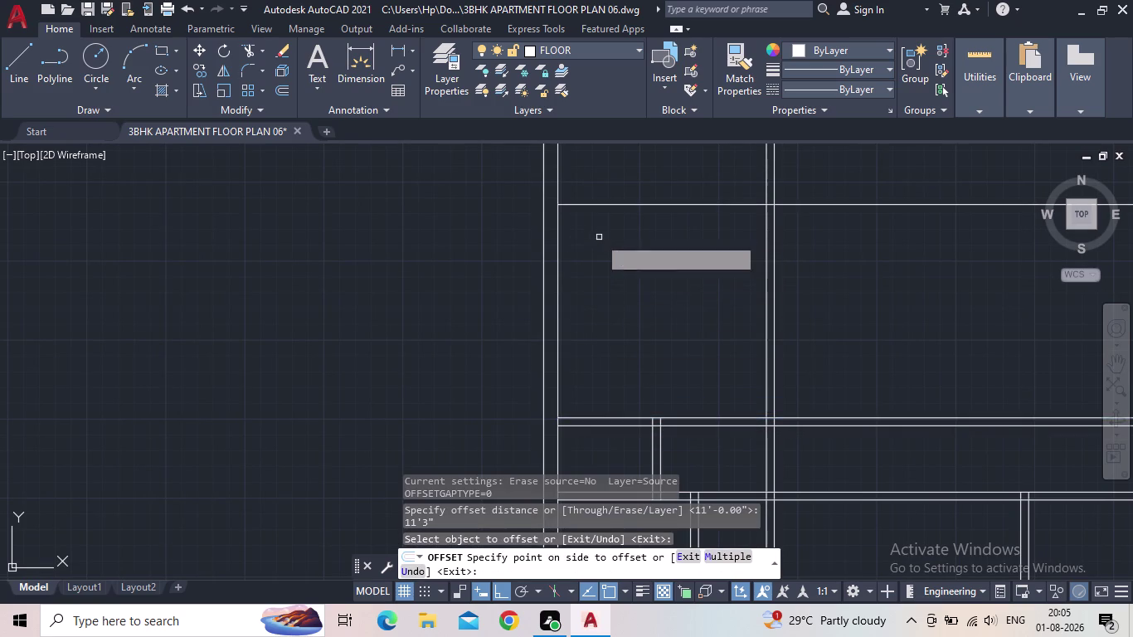
middle_drag(603, 260, 554, 400)
key(Escape)
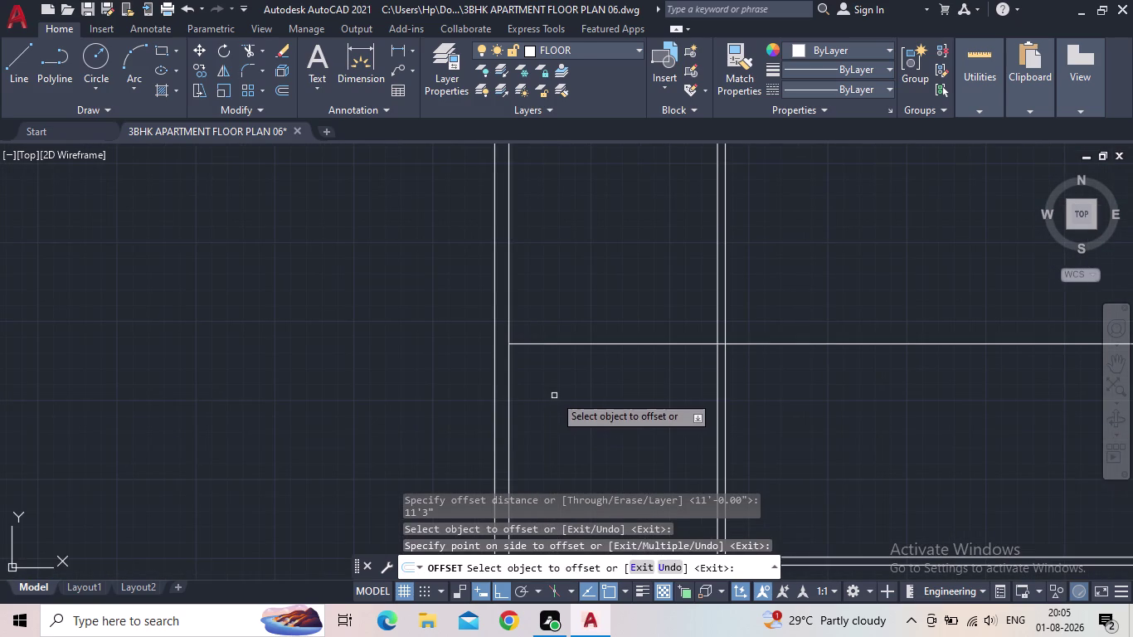
scroll(down, 3)
middle_drag(576, 401, 564, 416)
key(o)
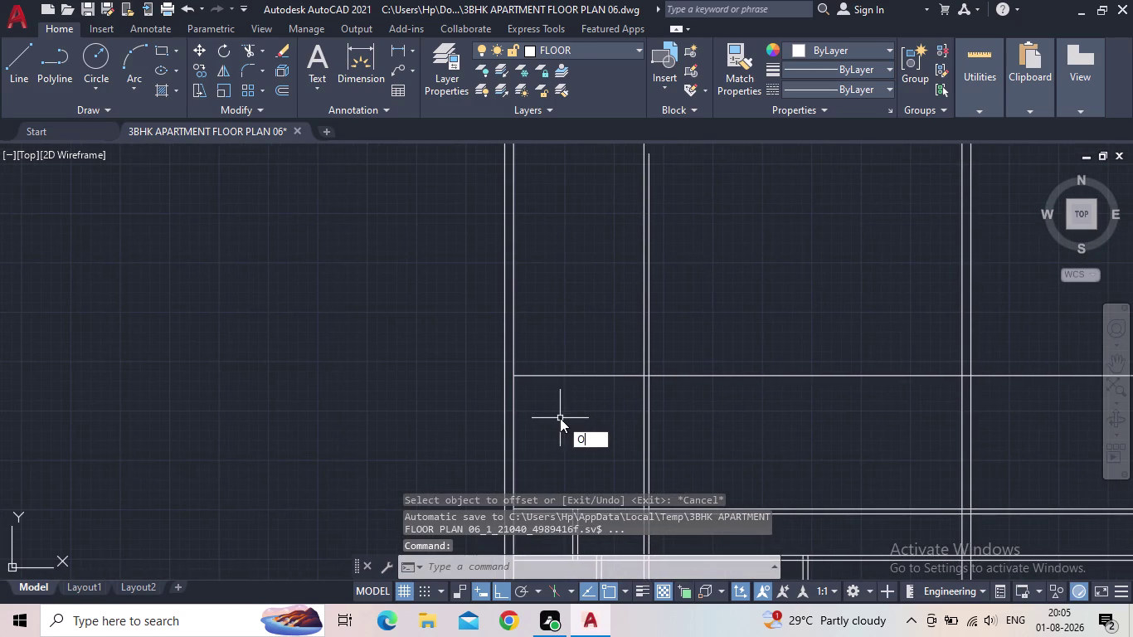
key(Return)
text(5")
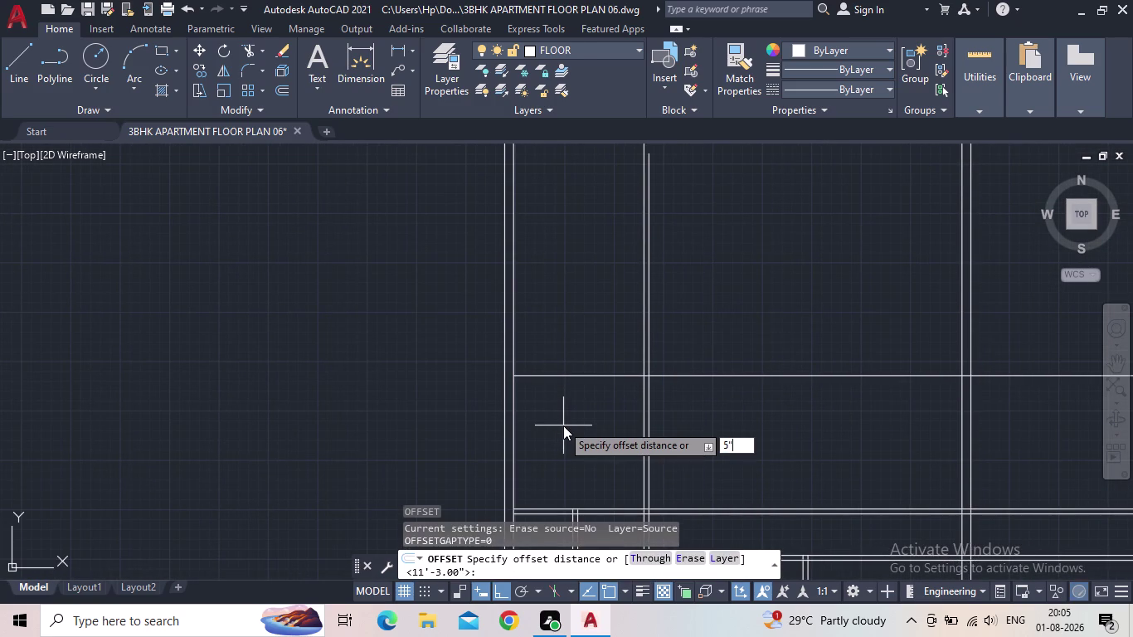
key(Return)
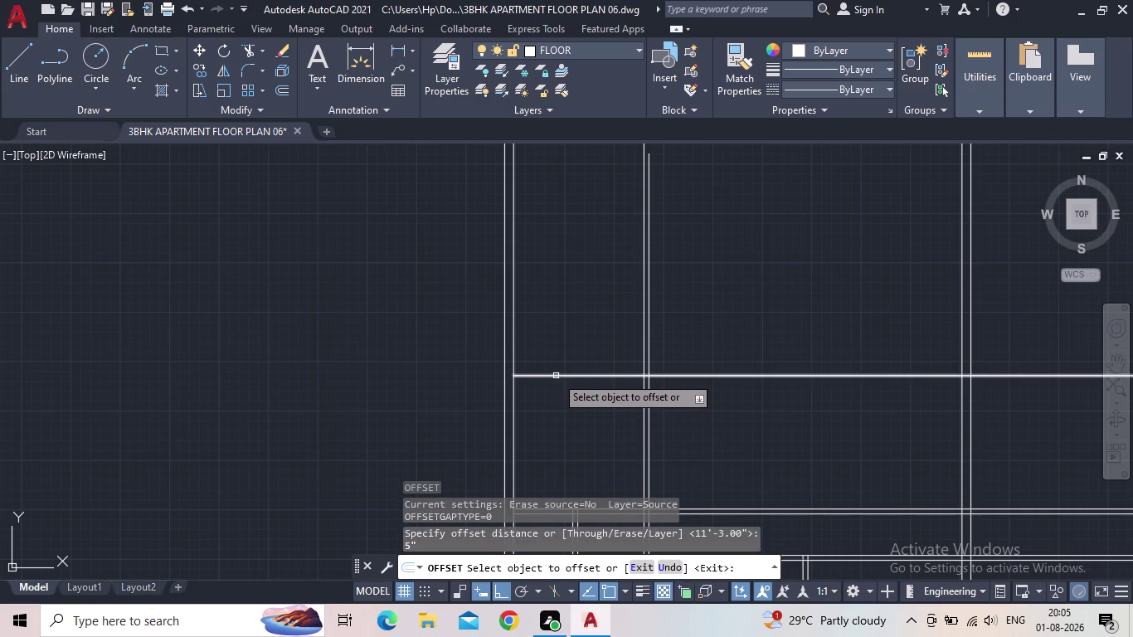
click(556, 376)
click(532, 331)
key(Escape)
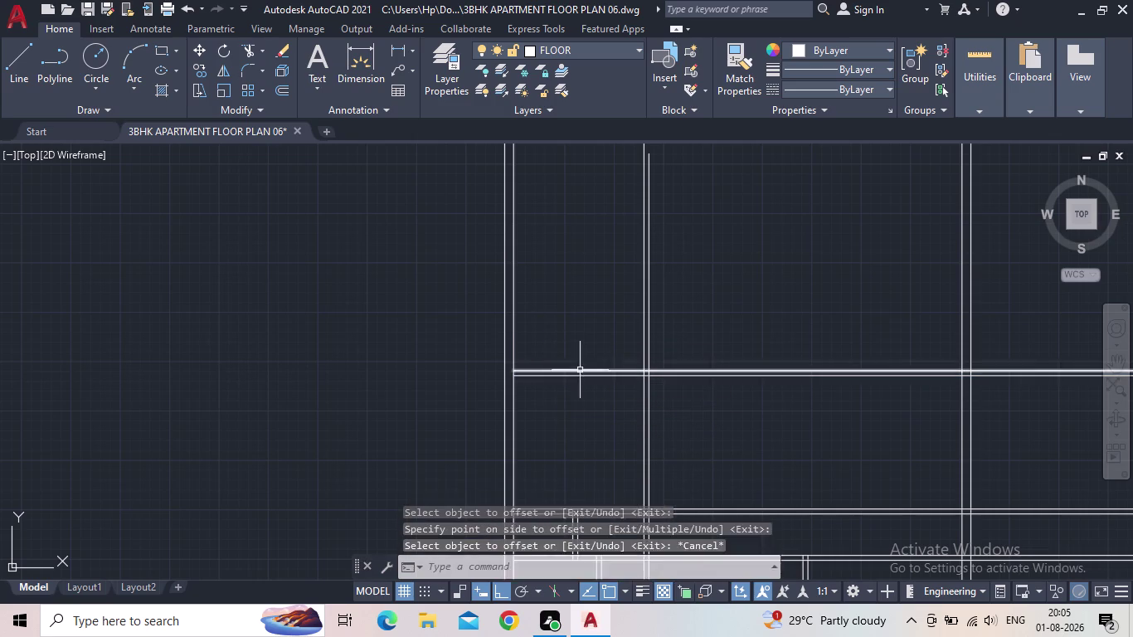
middle_drag(580, 371, 580, 310)
scroll(down, 3)
middle_drag(589, 366, 568, 430)
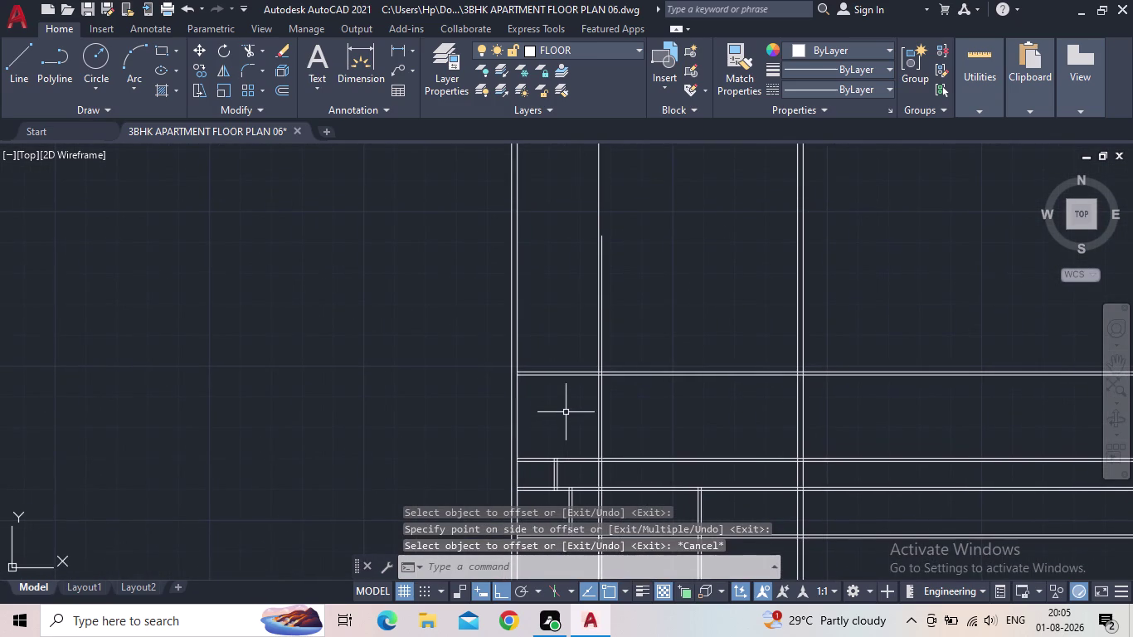
scroll(up, 3)
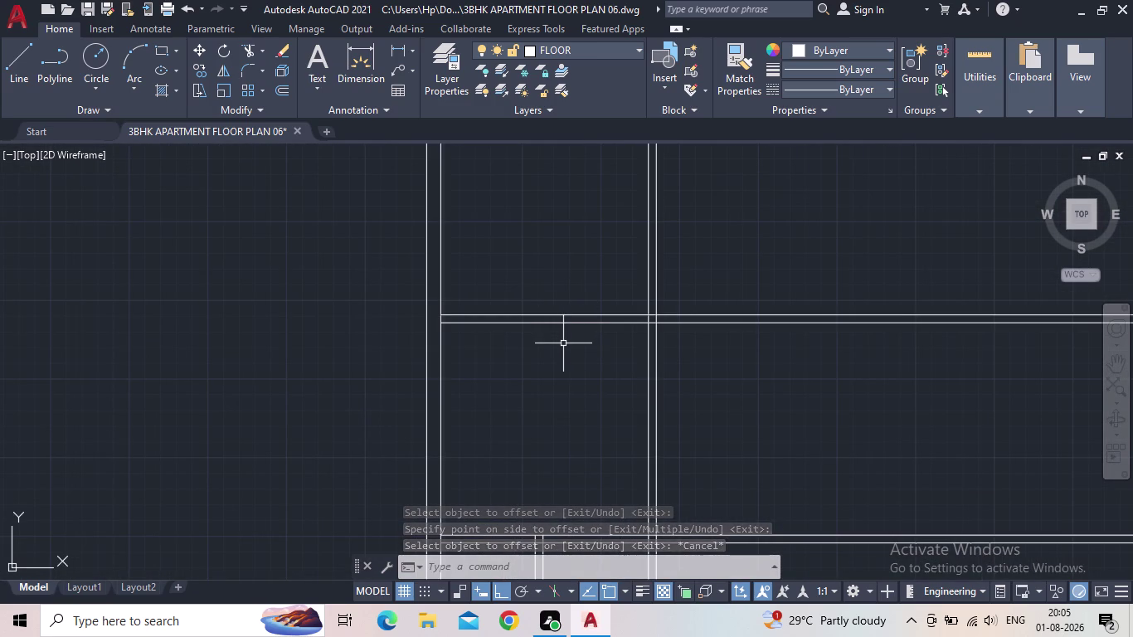
middle_drag(569, 357, 590, 413)
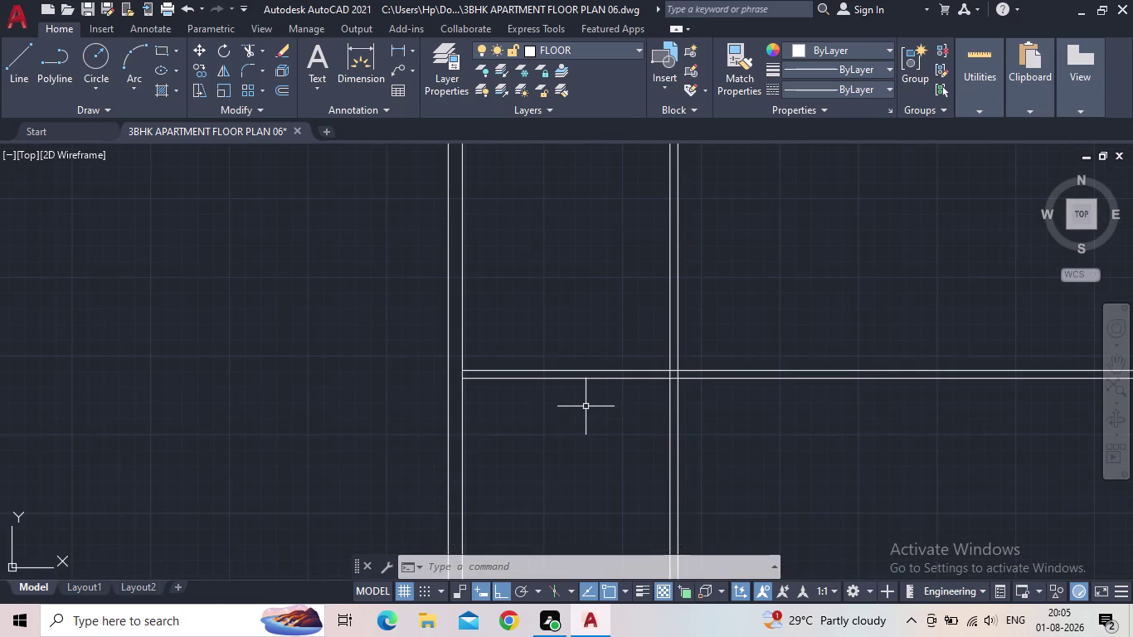
middle_drag(631, 426, 737, 445)
middle_drag(687, 425, 678, 301)
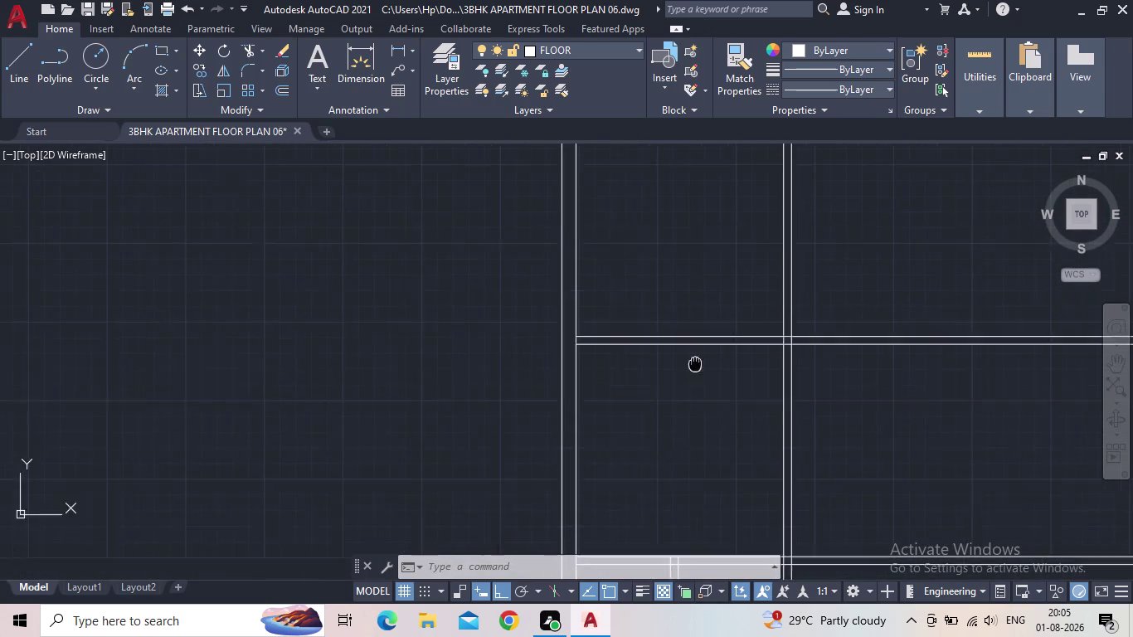
middle_drag(677, 301, 668, 279)
click(397, 51)
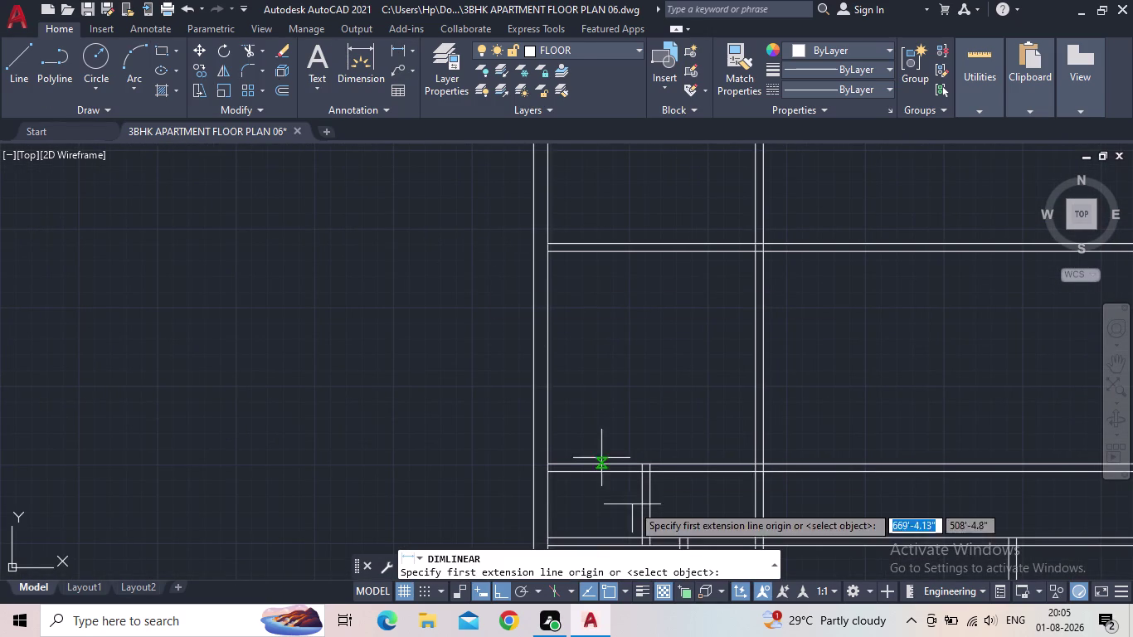
drag(548, 464, 563, 464)
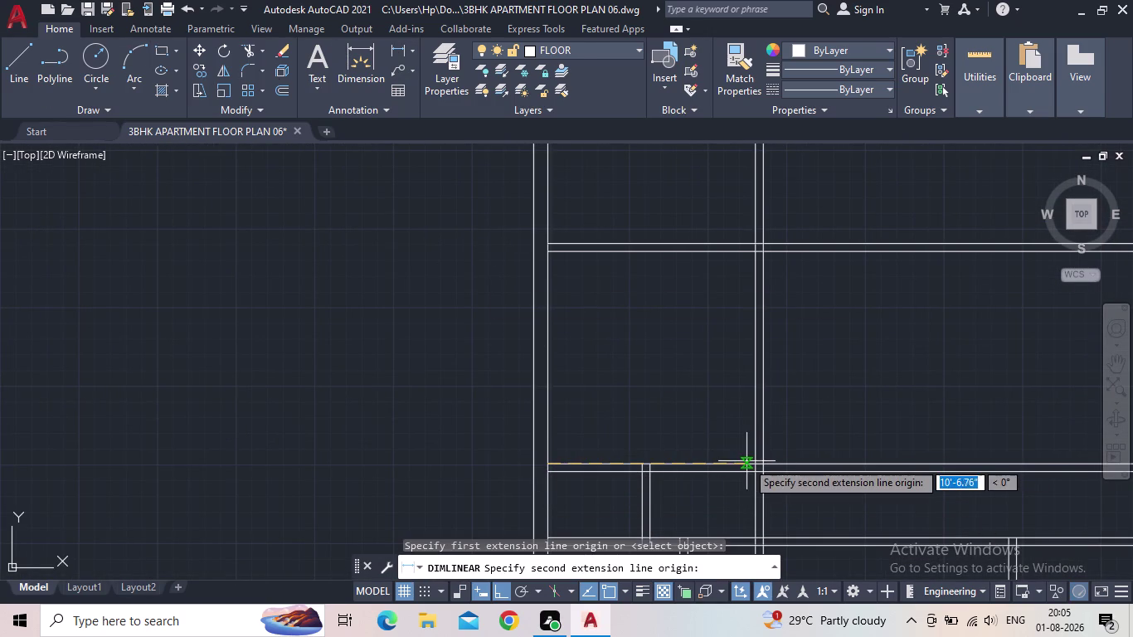
click(752, 462)
scroll(up, 3)
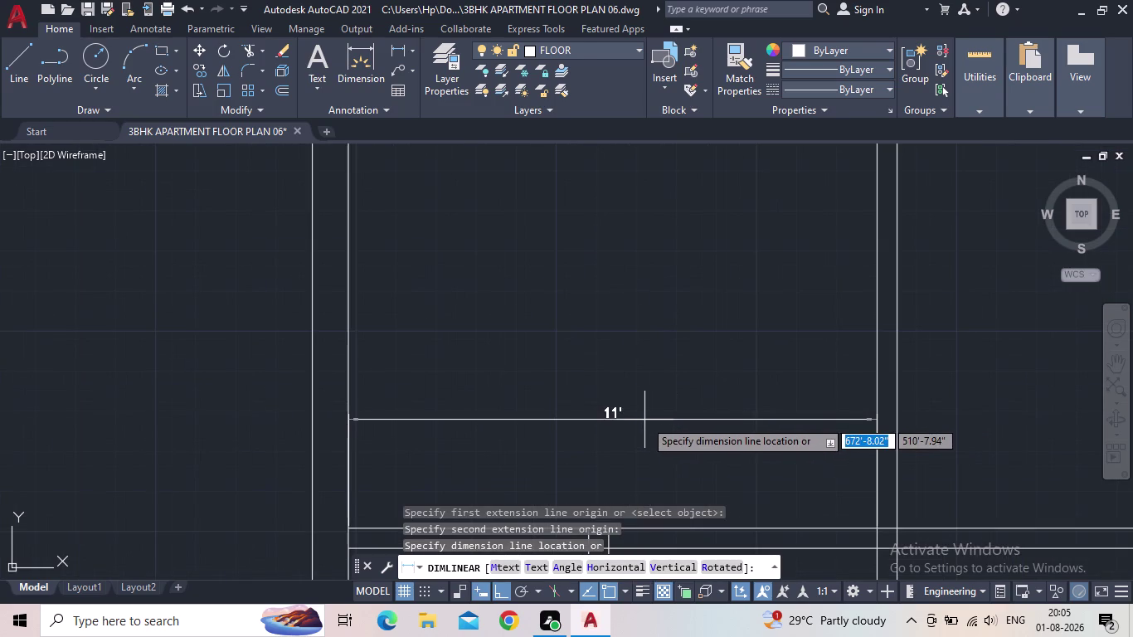
key(Escape)
scroll(down, 3)
key(space)
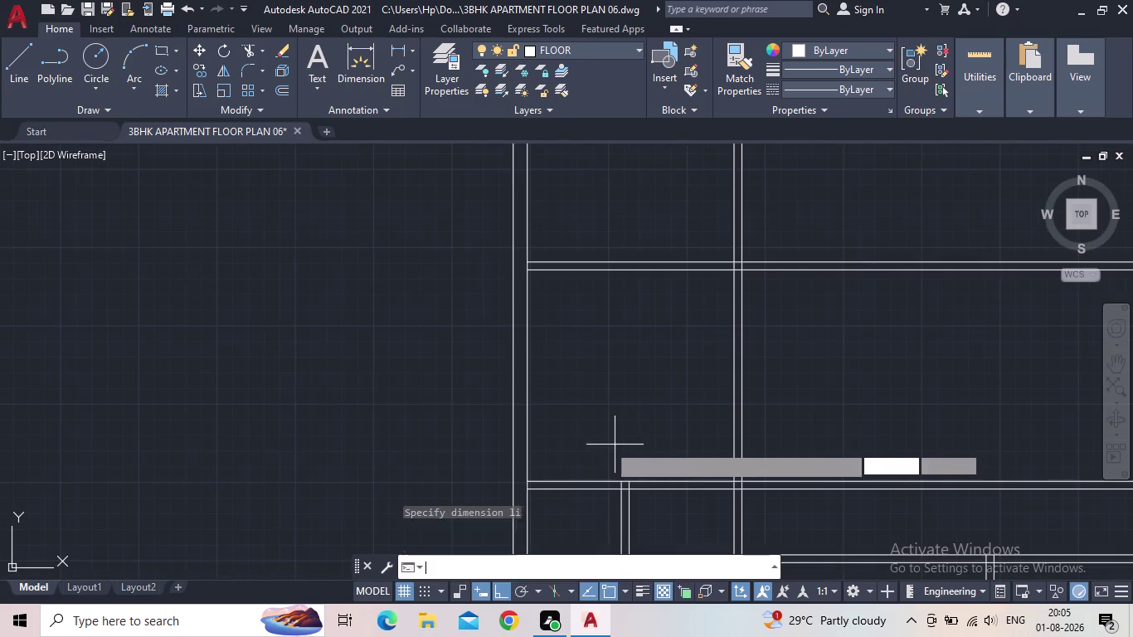
click(529, 480)
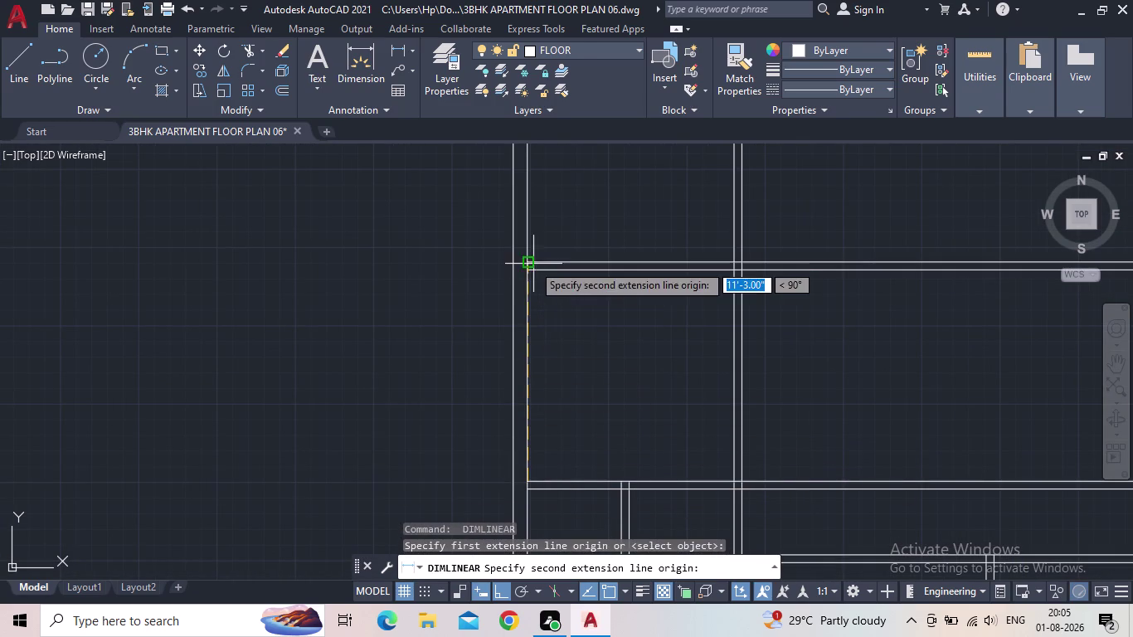
click(526, 274)
click(572, 299)
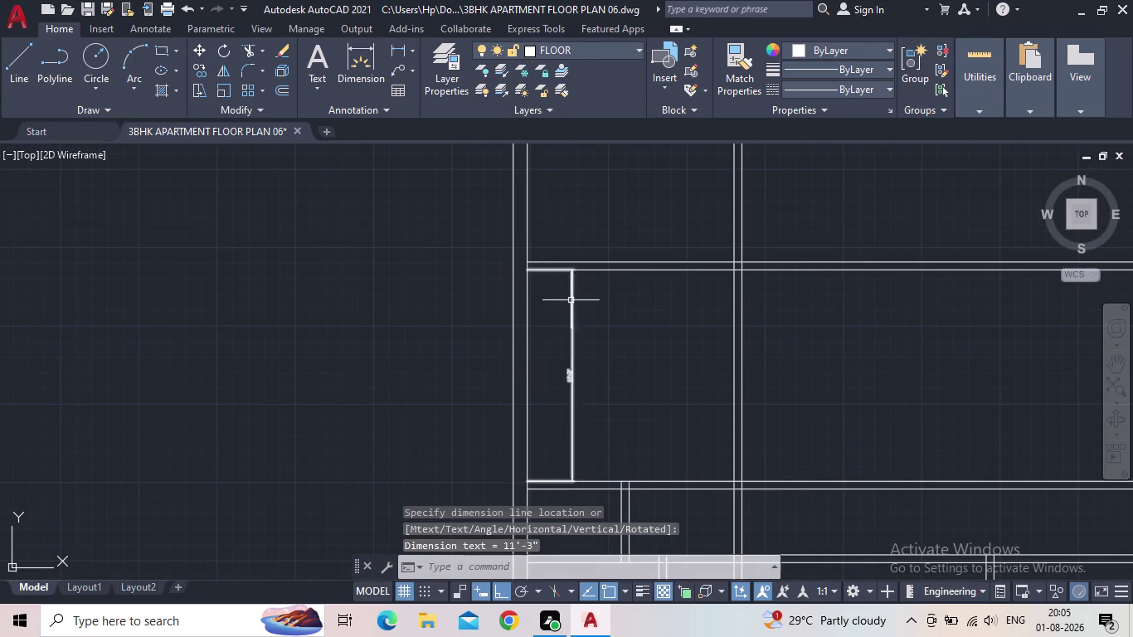
scroll(up, 3)
drag(623, 420, 610, 413)
click(568, 395)
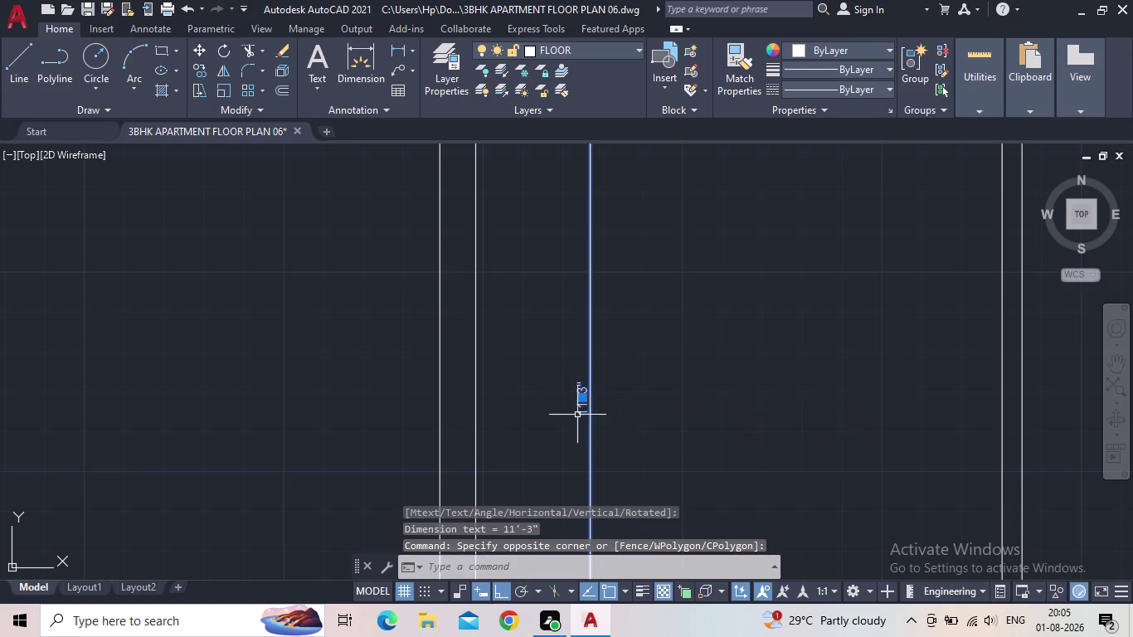
key(Delete)
scroll(down, 3)
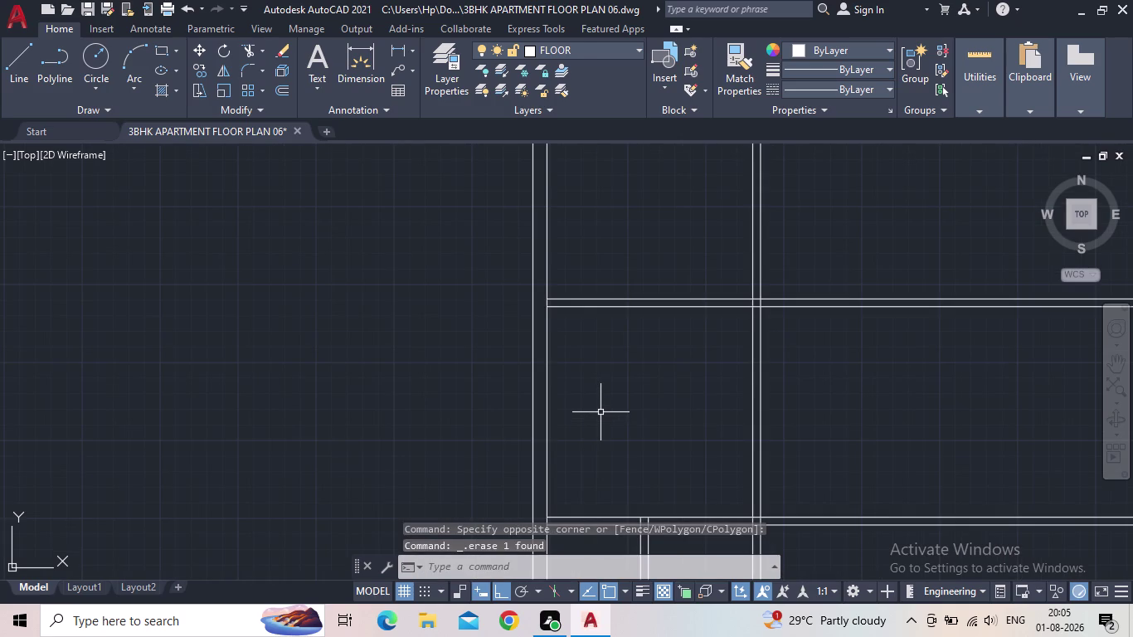
middle_click(597, 416)
scroll(down, 3)
Pan to the upper room walls and set a 4'-7.5" offset distance.
middle_drag(607, 419, 602, 399)
key(Escape)
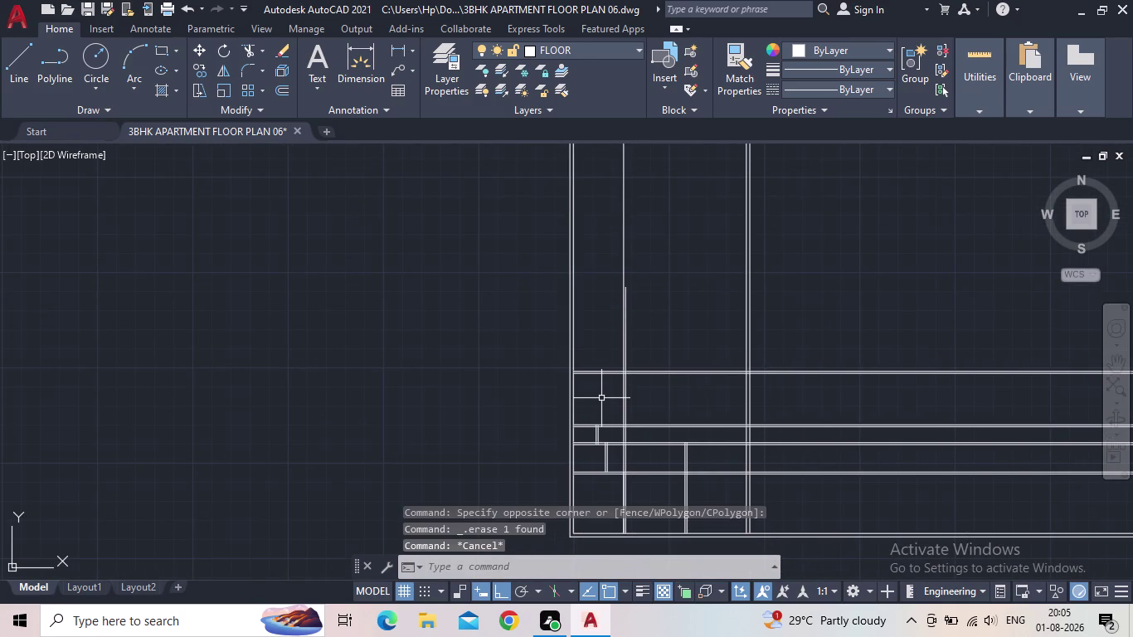
middle_click(602, 398)
scroll(up, 3)
middle_drag(597, 415, 685, 414)
scroll(up, 3)
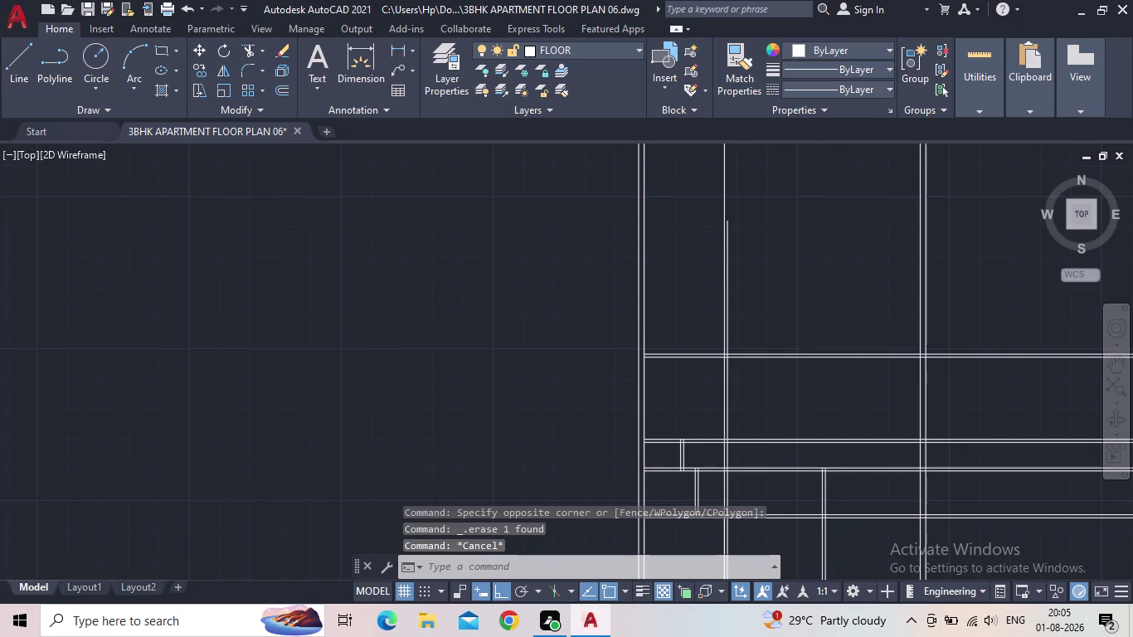
middle_drag(680, 370, 640, 437)
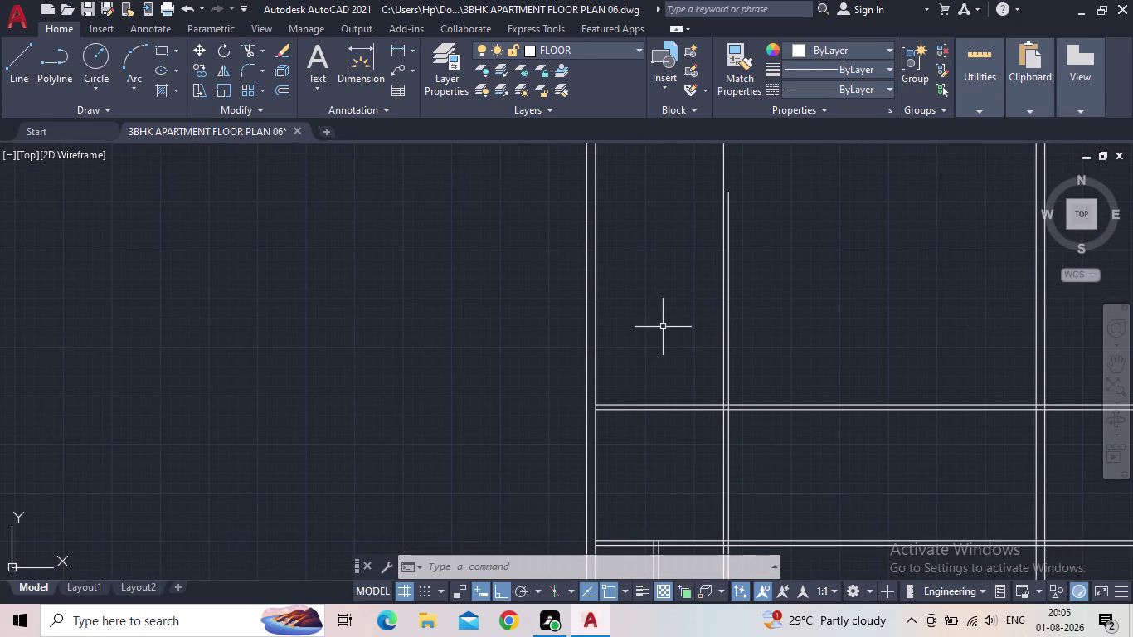
middle_drag(694, 339, 705, 310)
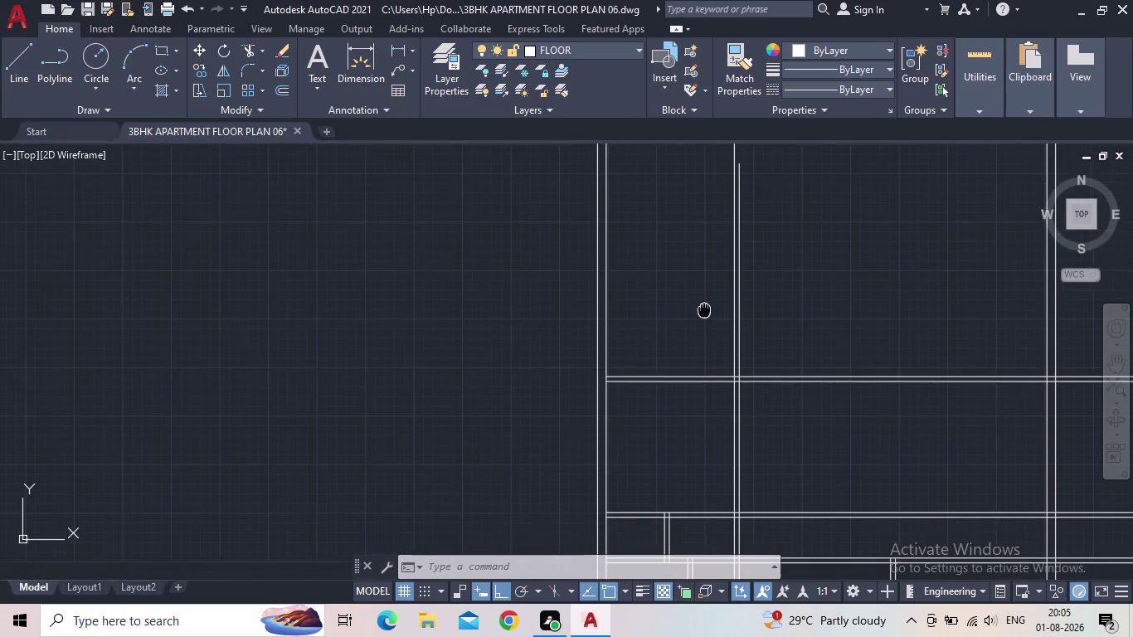
middle_drag(704, 311, 704, 310)
scroll(up, 3)
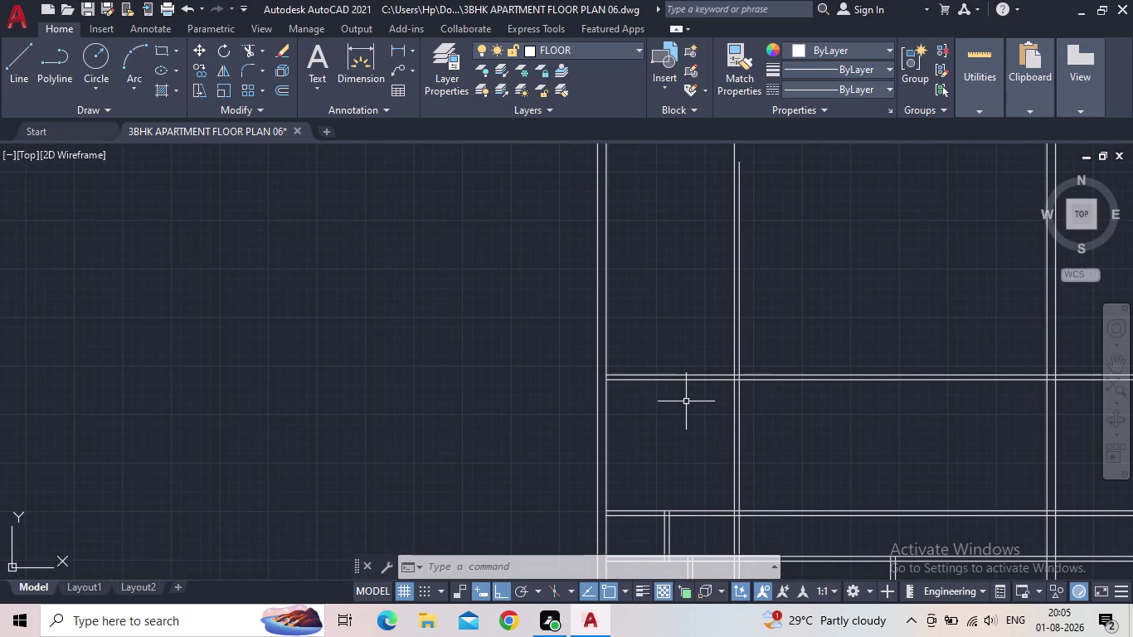
key(o)
key(Return)
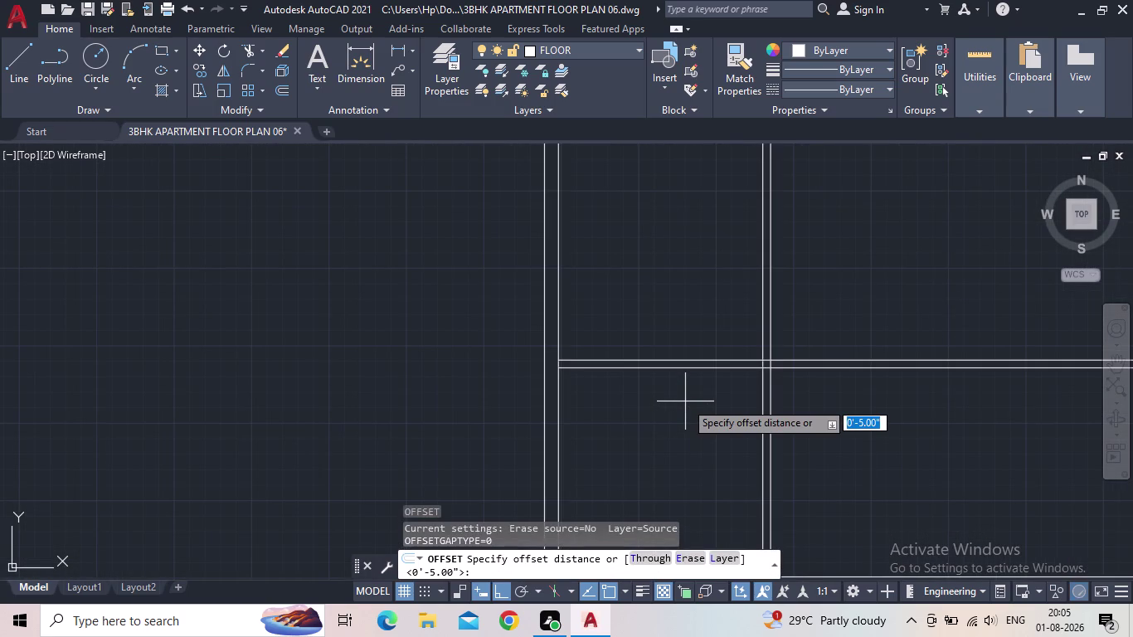
text(4')
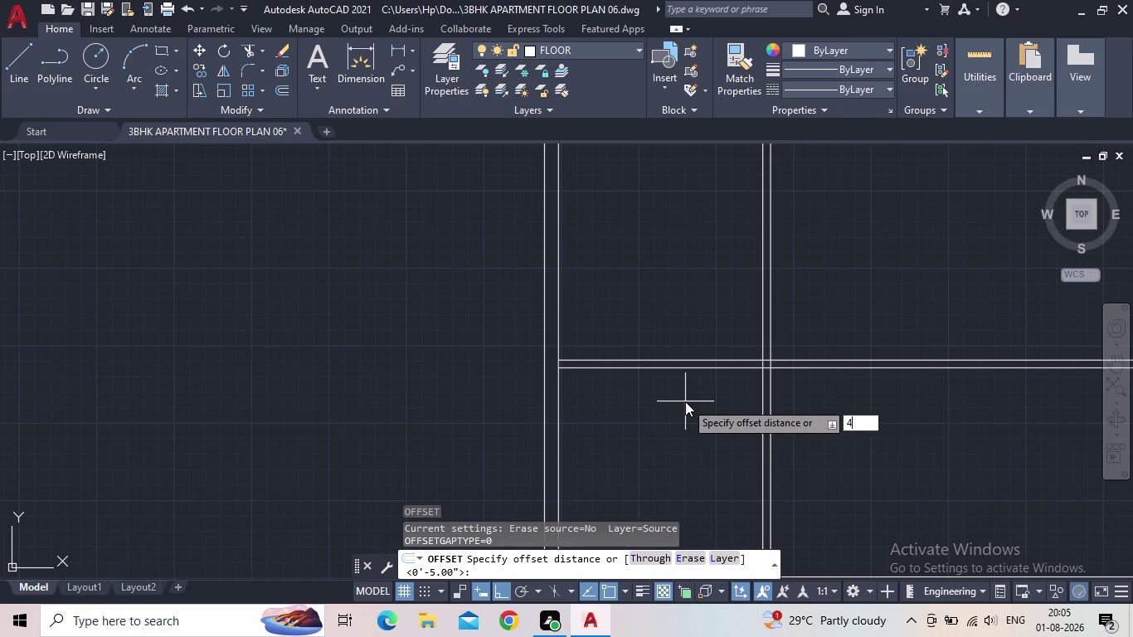
text(7.5)
text(")
key(Return)
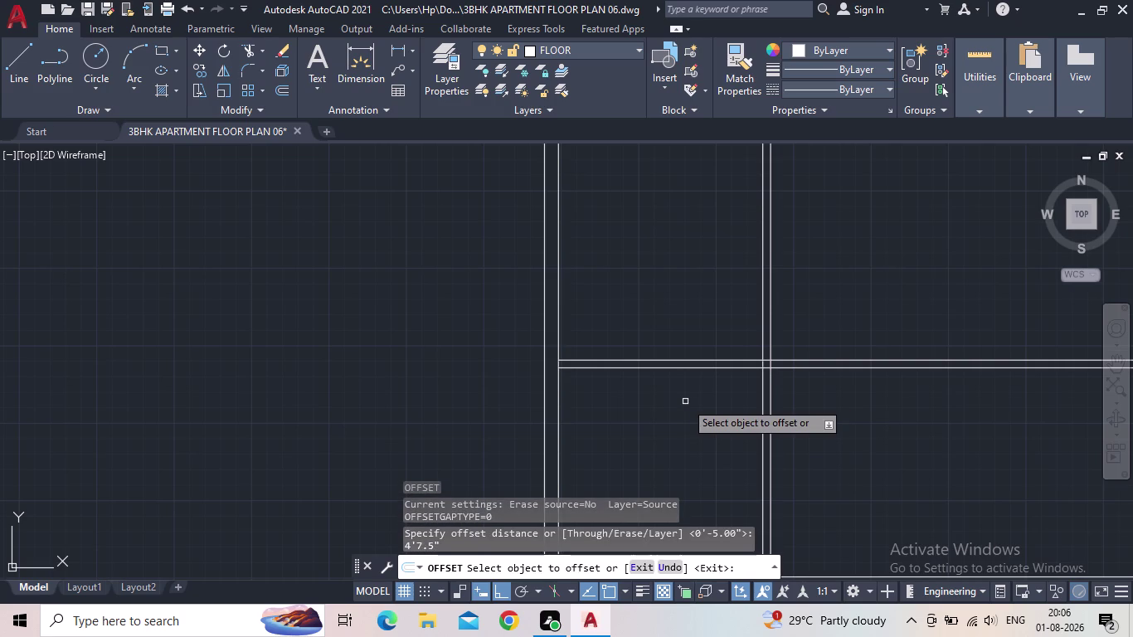
Copy the horizontal wall line 4'-7.5" upward.
click(625, 360)
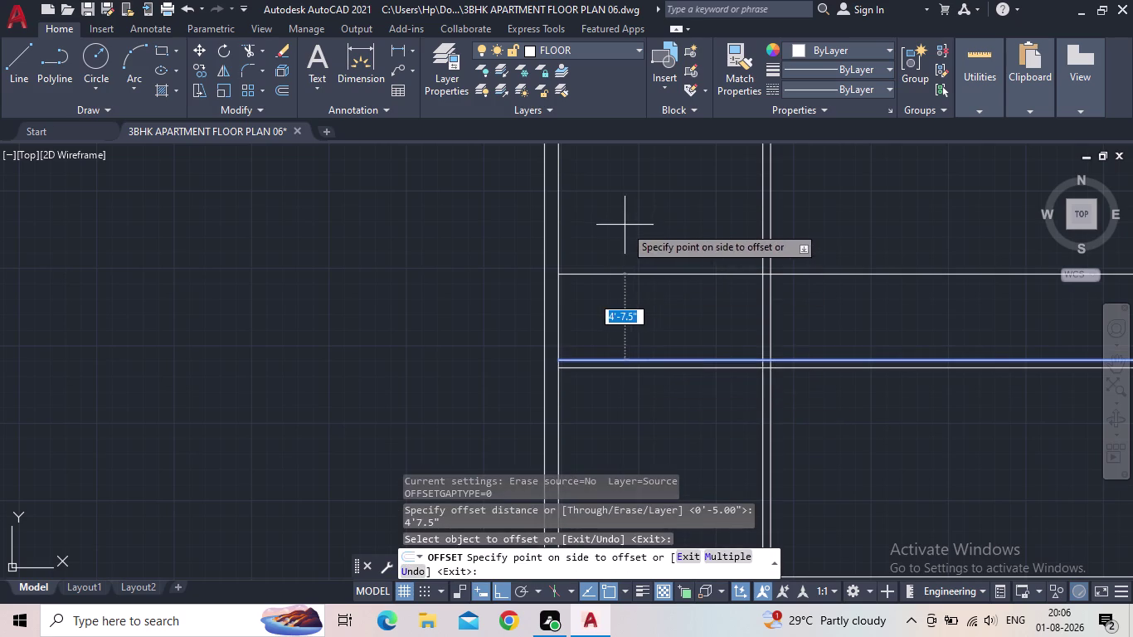
click(624, 226)
key(Escape)
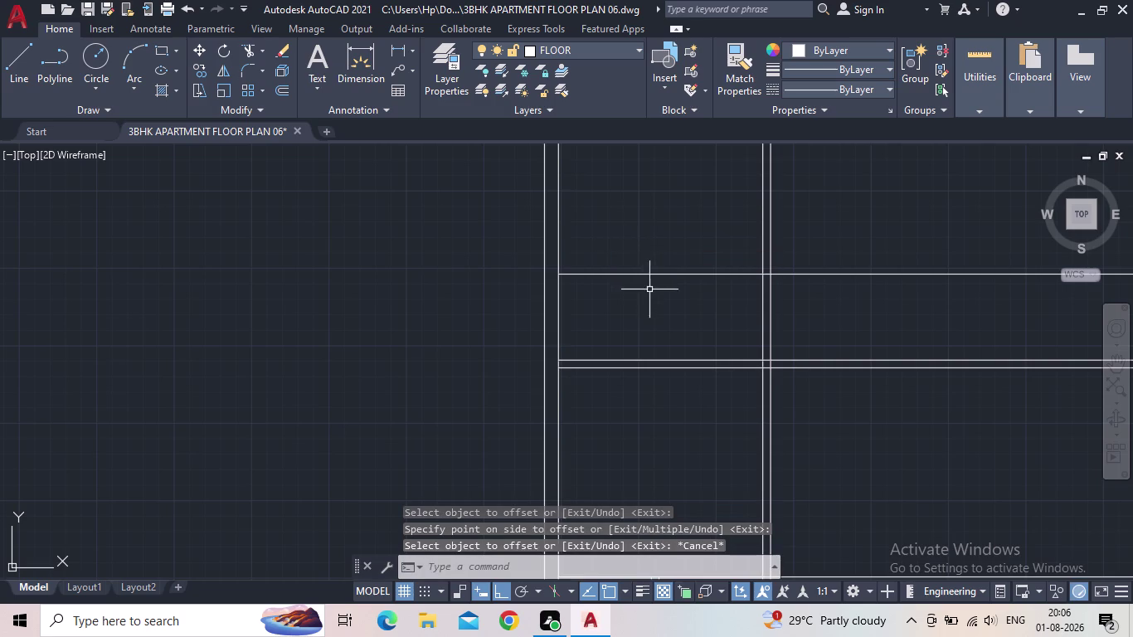
Offset the new line another 9" upward to form the double wall.
middle_drag(654, 302, 606, 345)
key(o)
key(Return)
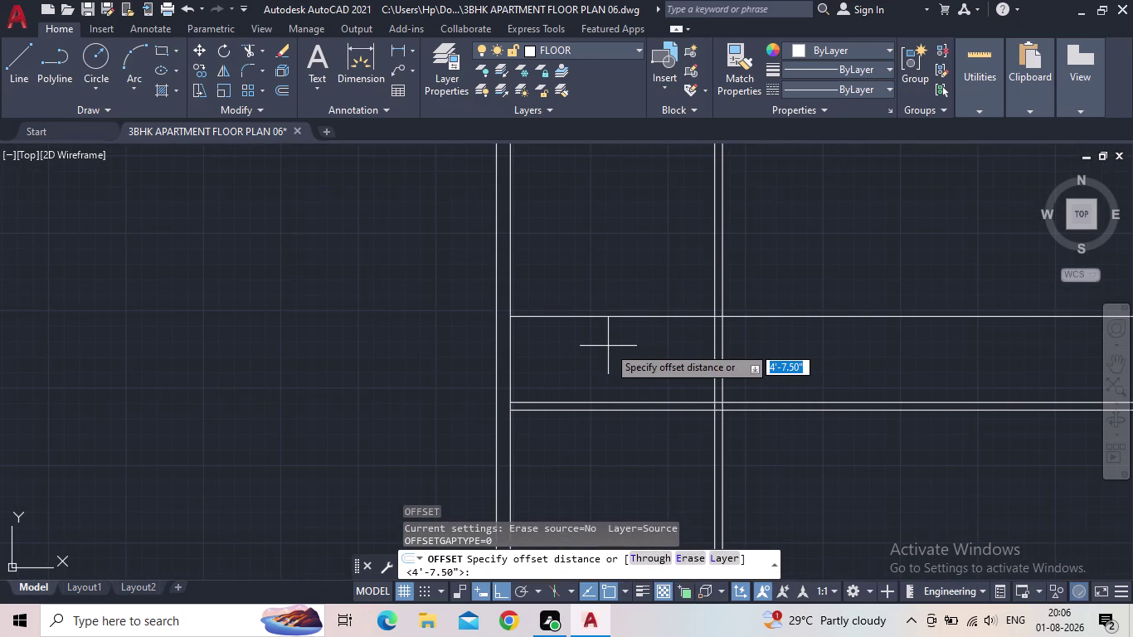
text(9")
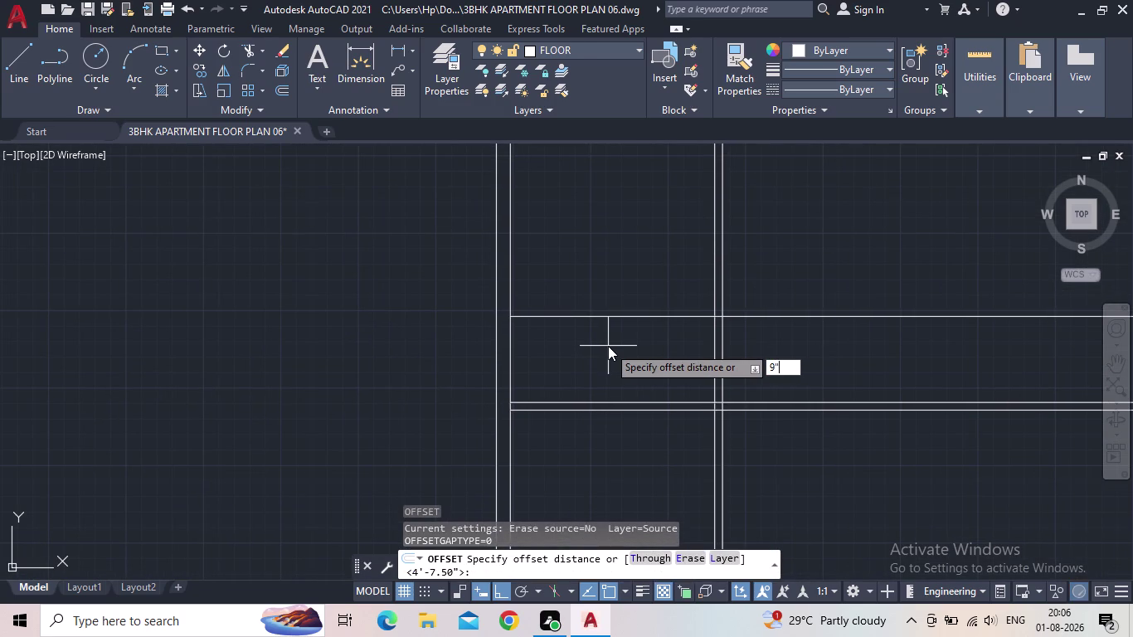
key(Return)
drag(588, 314, 590, 307)
click(591, 265)
key(Escape)
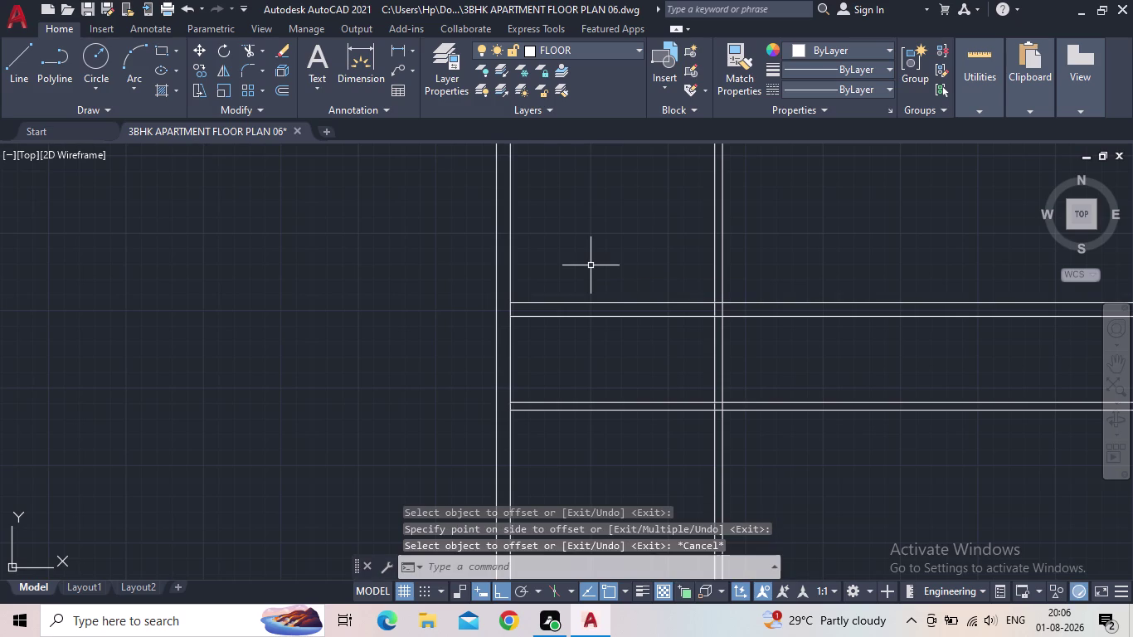